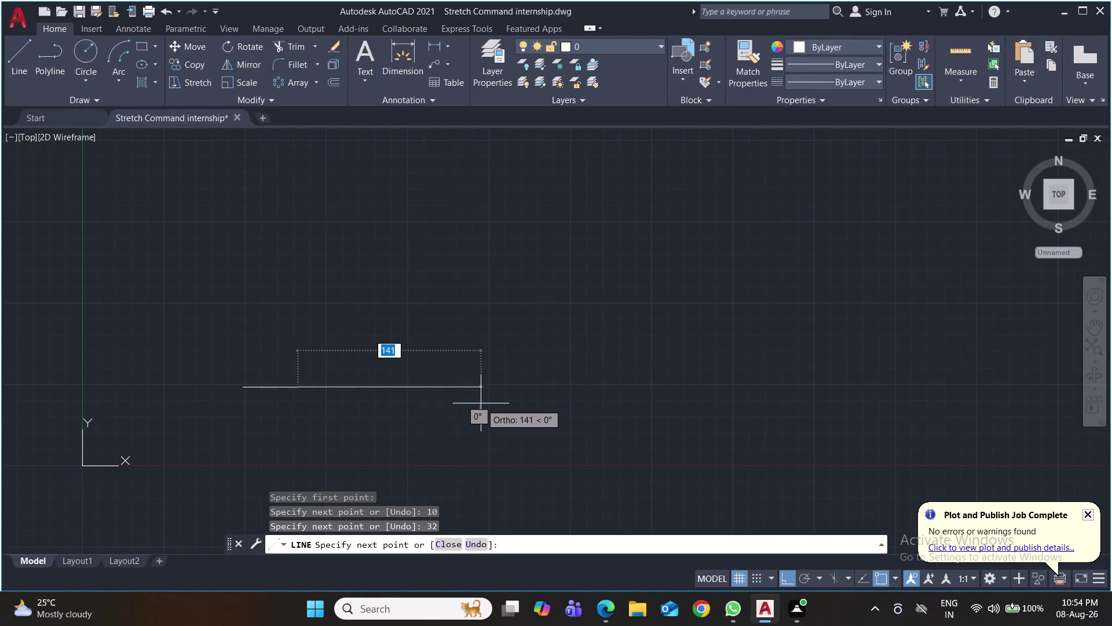
Draw the right side: a 10-unit base stub and a 70-unit vertical wall.
text(10)
key(Return)
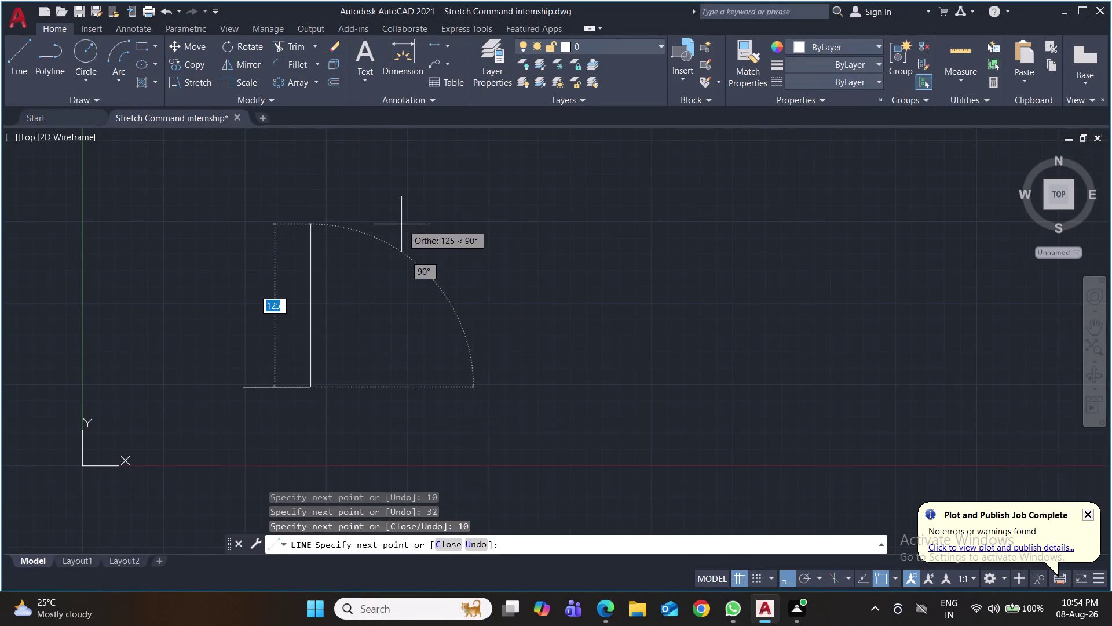
scroll(up, 3)
middle_drag(397, 255, 453, 247)
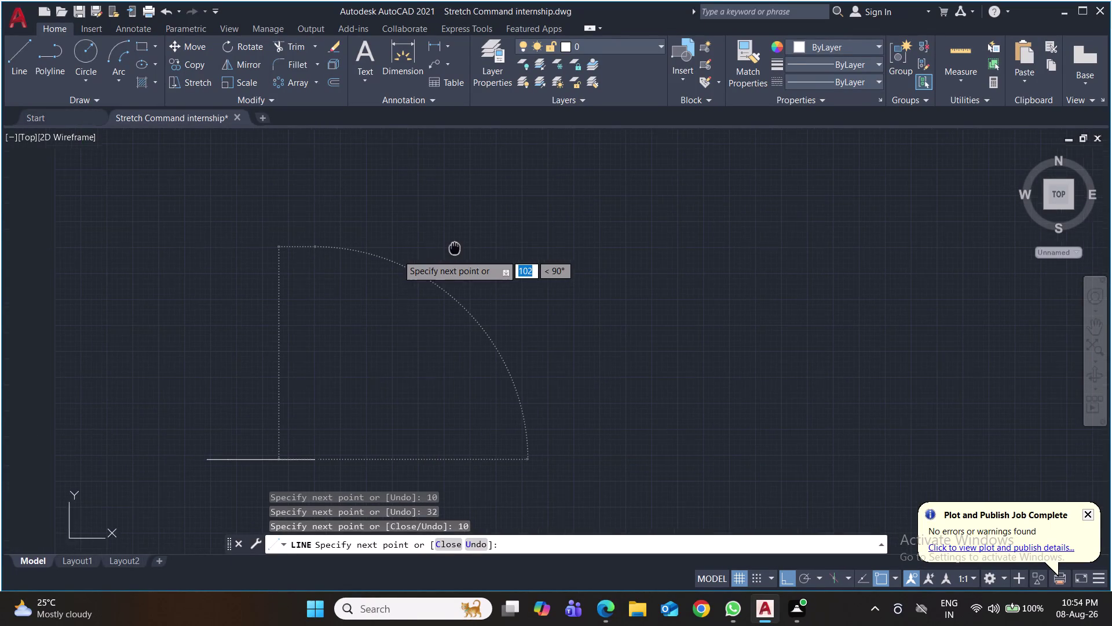
middle_drag(454, 247, 456, 247)
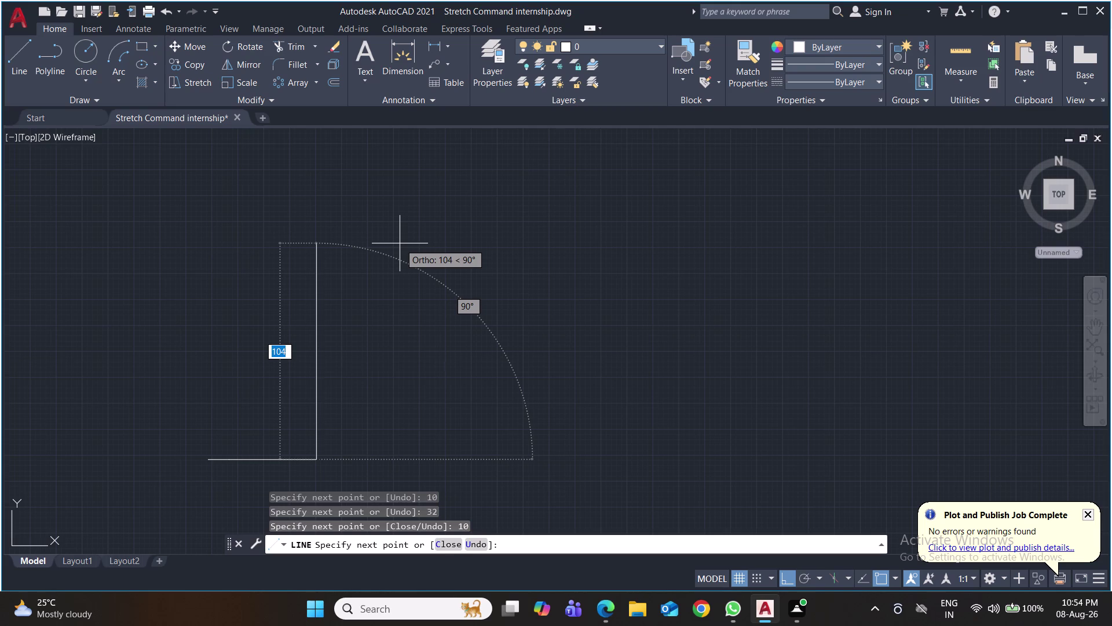
text(70)
key(Return)
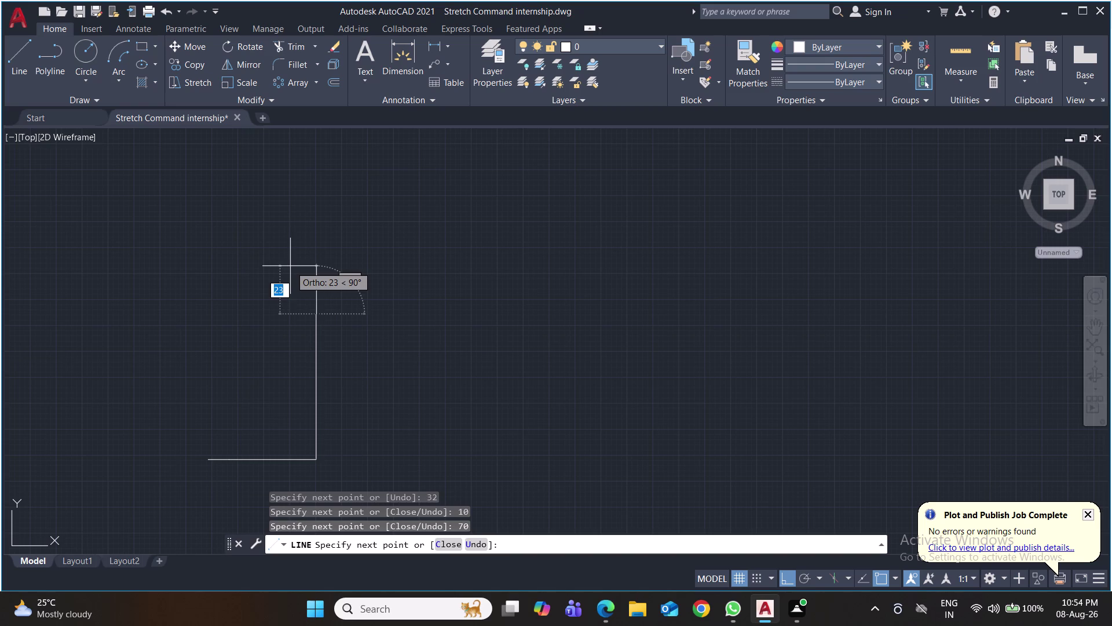
key(space)
Draw the 70-unit left wall from the base's left end and erase the middle base segment.
key(space)
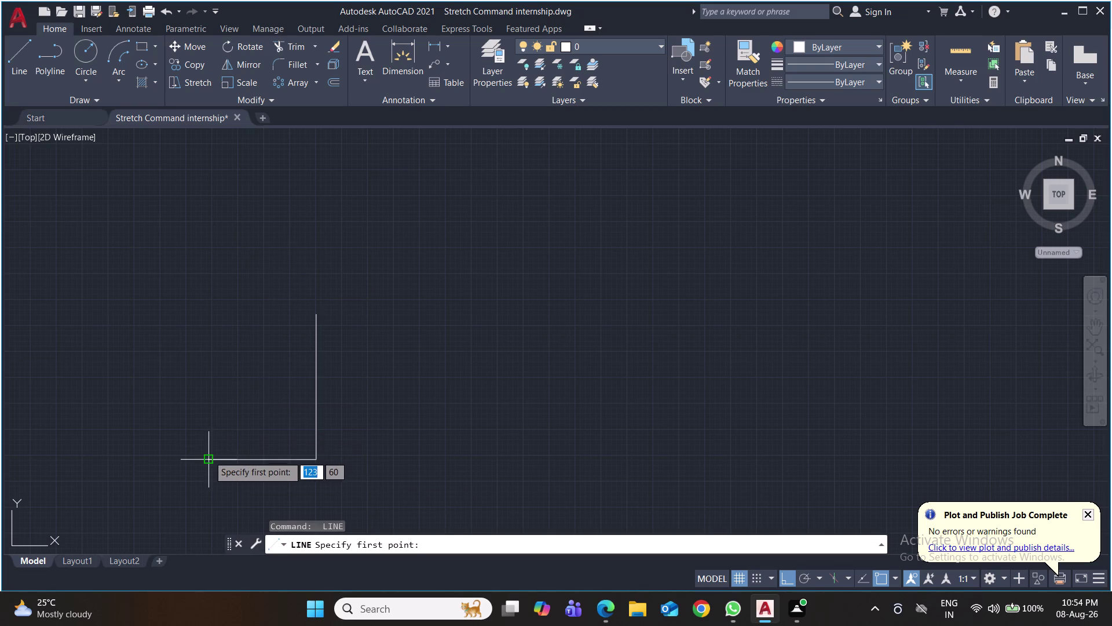
click(208, 459)
text(7)
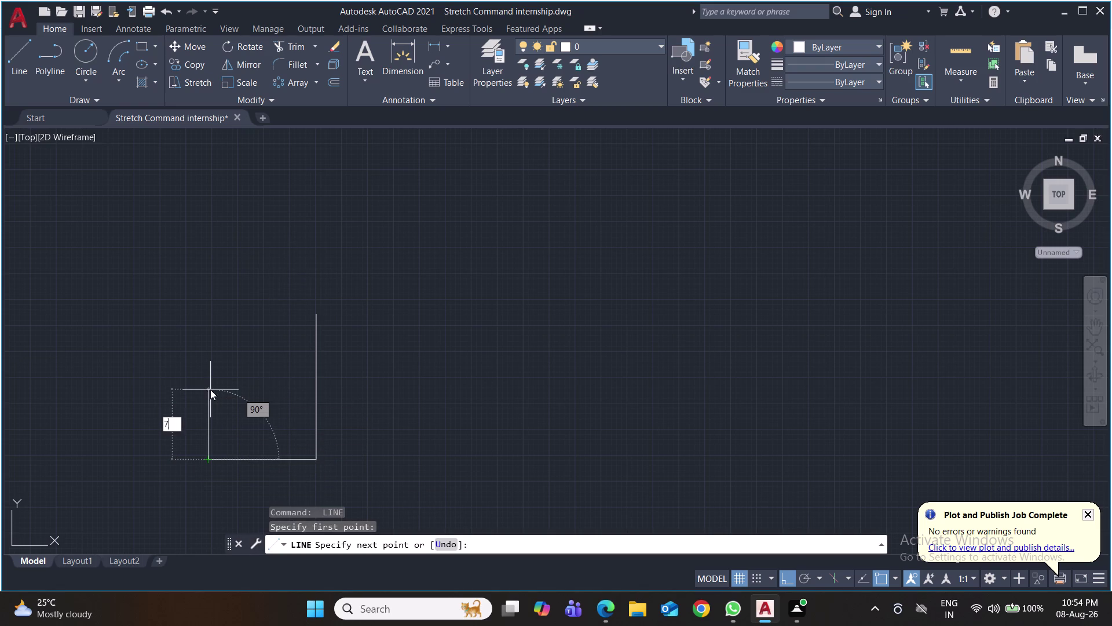
text(0)
key(Return)
key(Return)
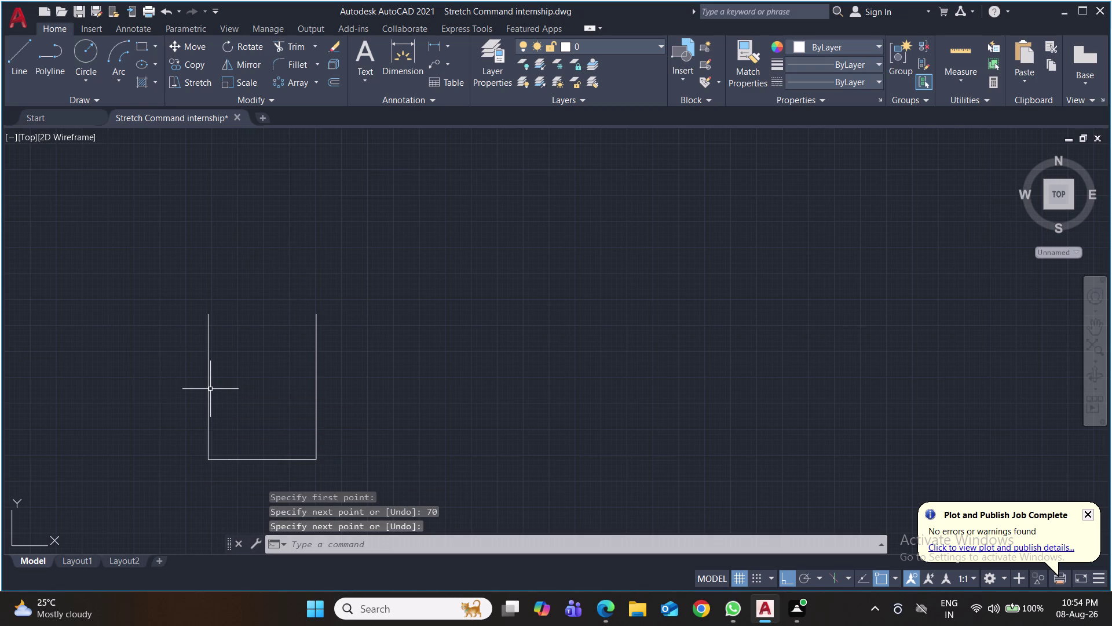
click(257, 458)
key(Delete)
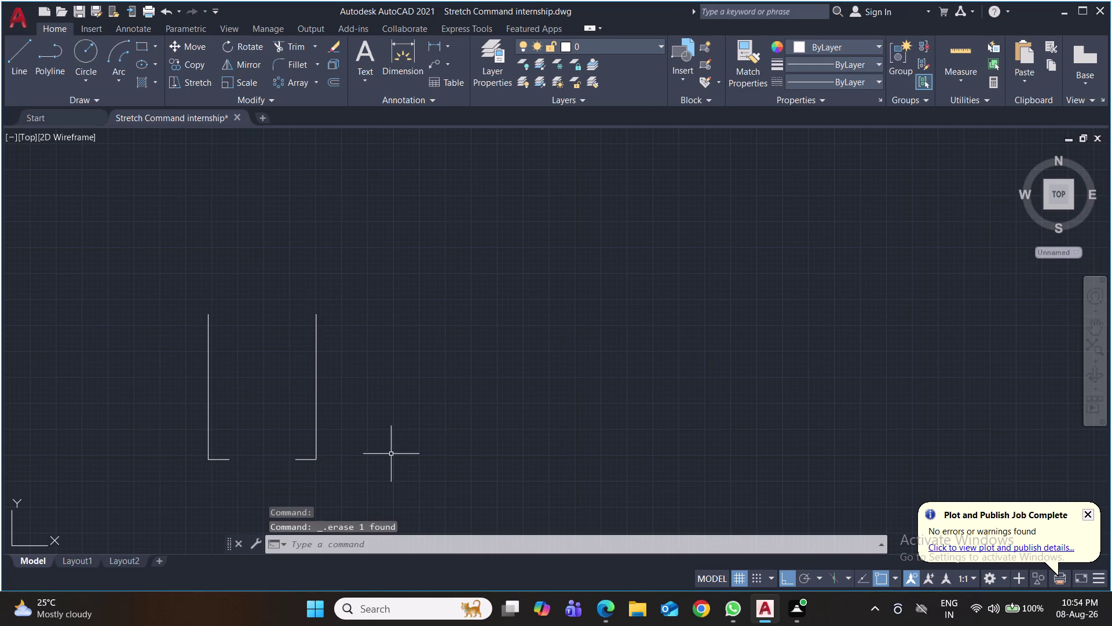
Try a 60° start-end-angle arc across the base gap, cancelling it when it bulges downward.
middle_drag(420, 441, 412, 388)
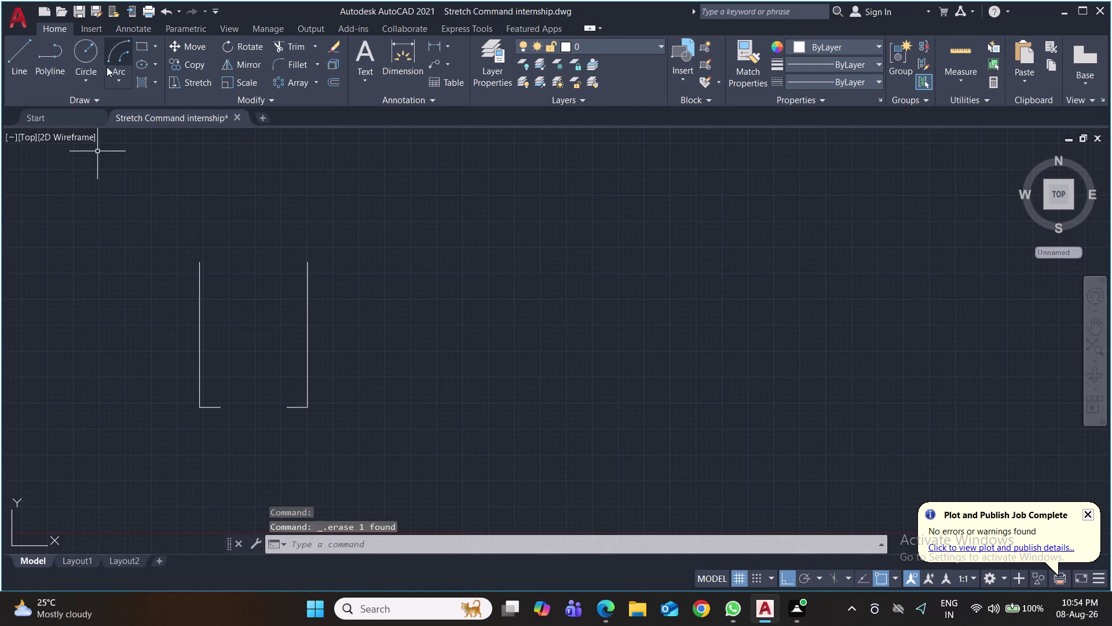
click(86, 77)
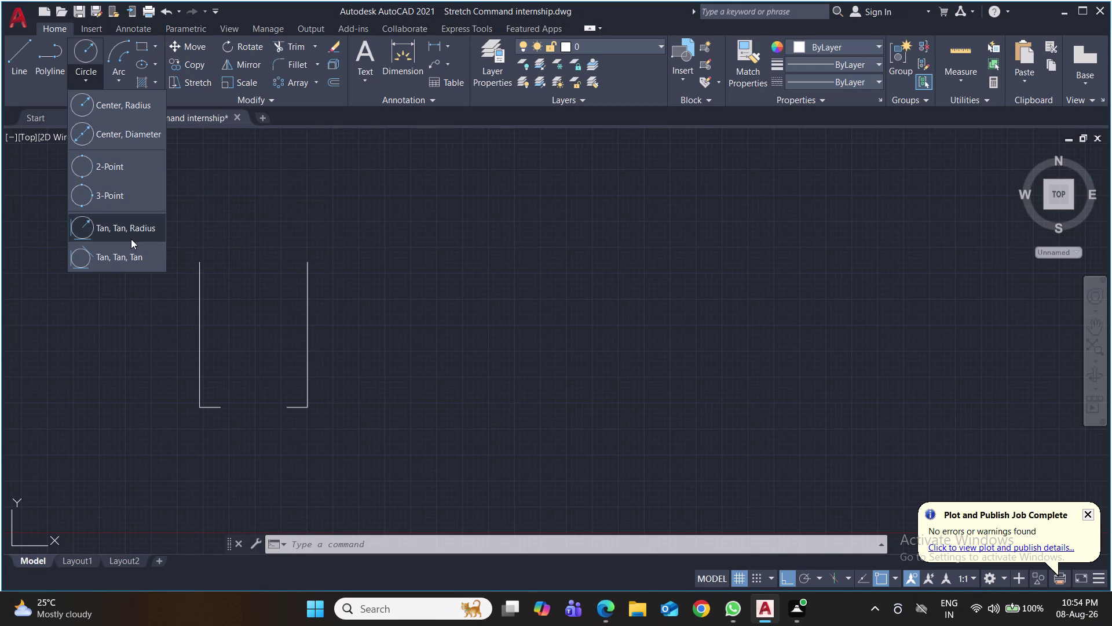
click(119, 75)
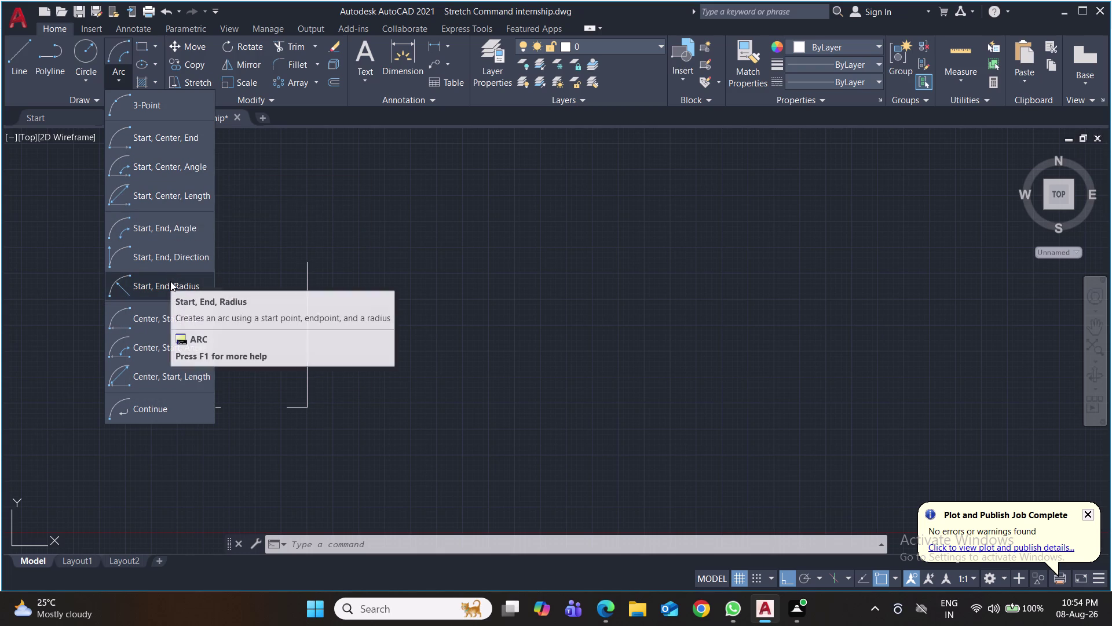
click(179, 230)
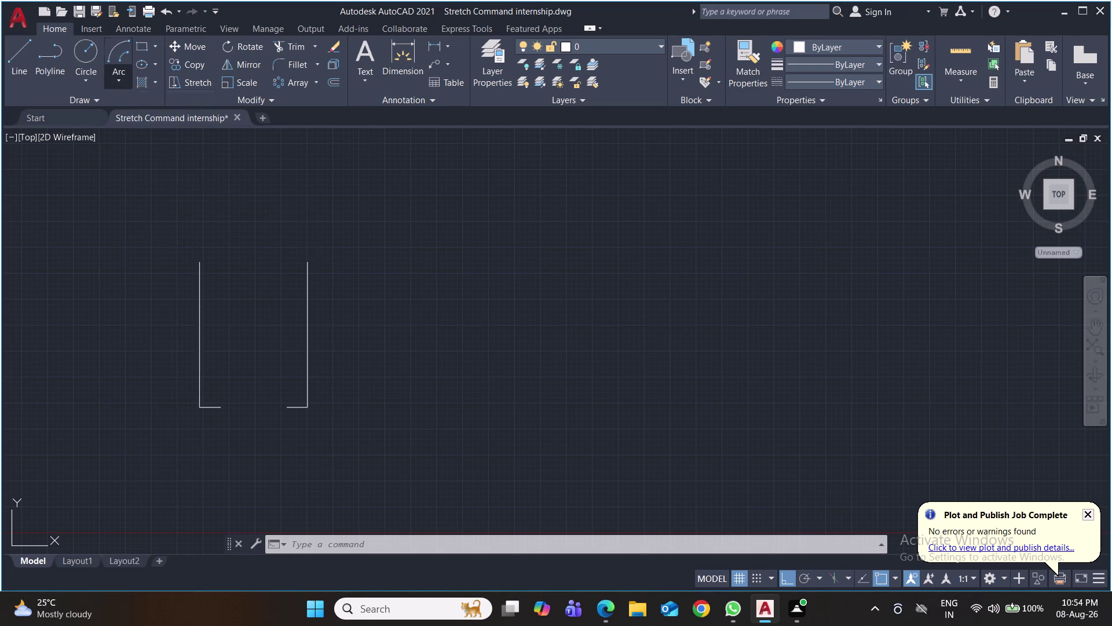
click(222, 409)
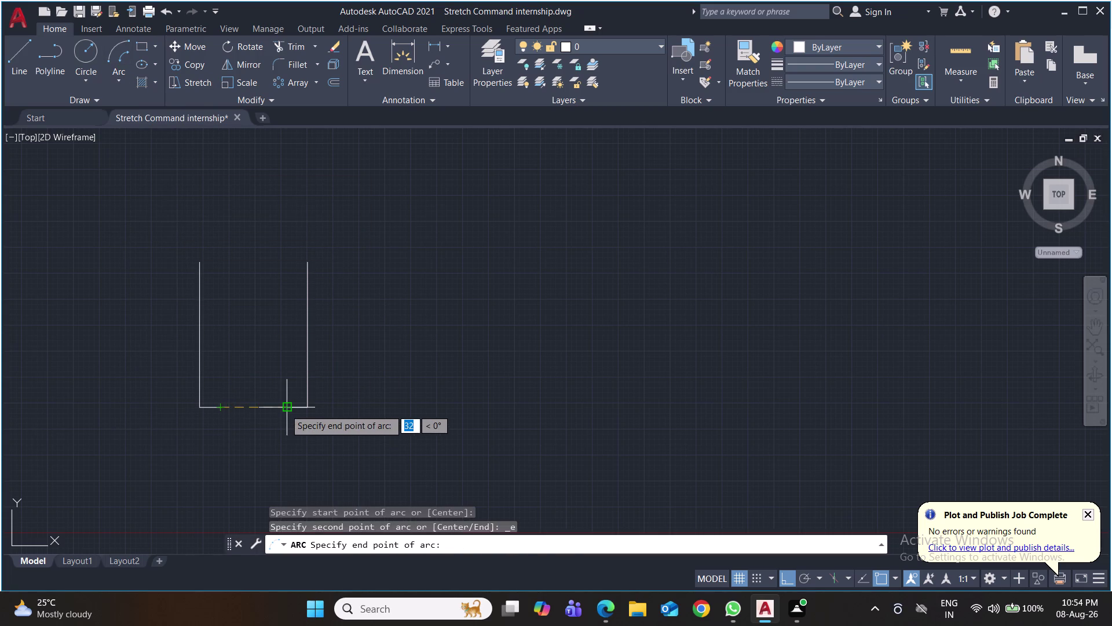
click(285, 409)
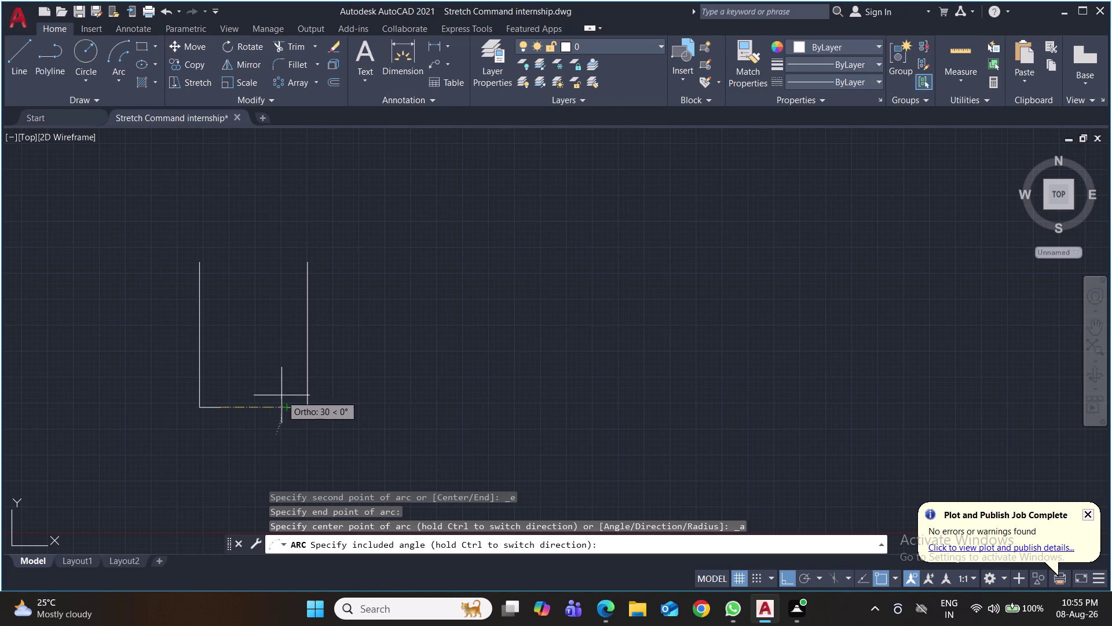
click(275, 402)
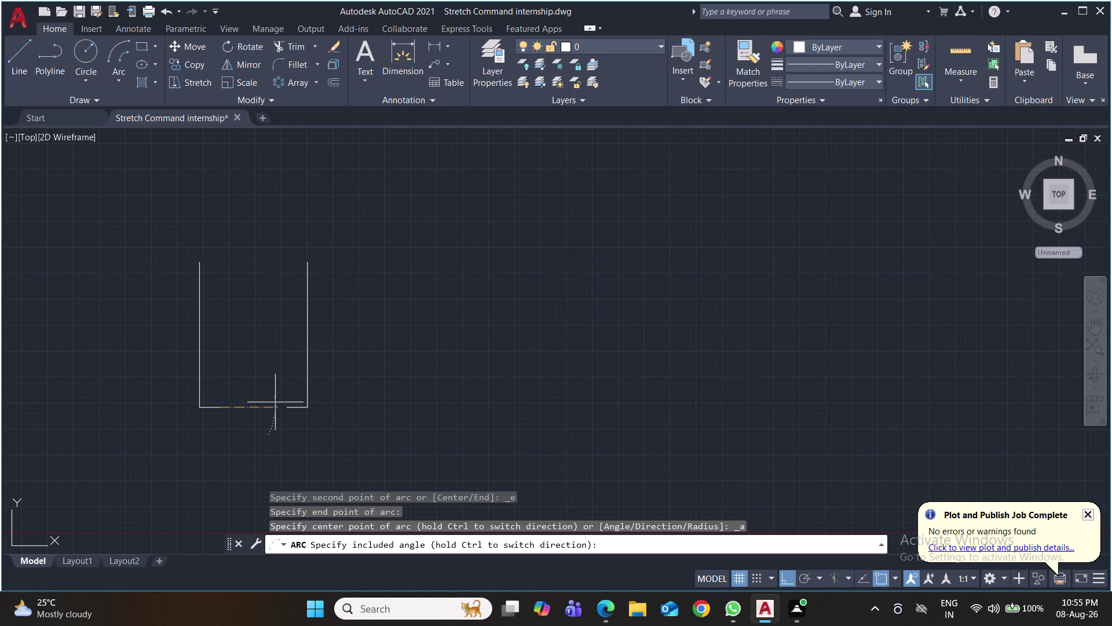
text(60)
key(Return)
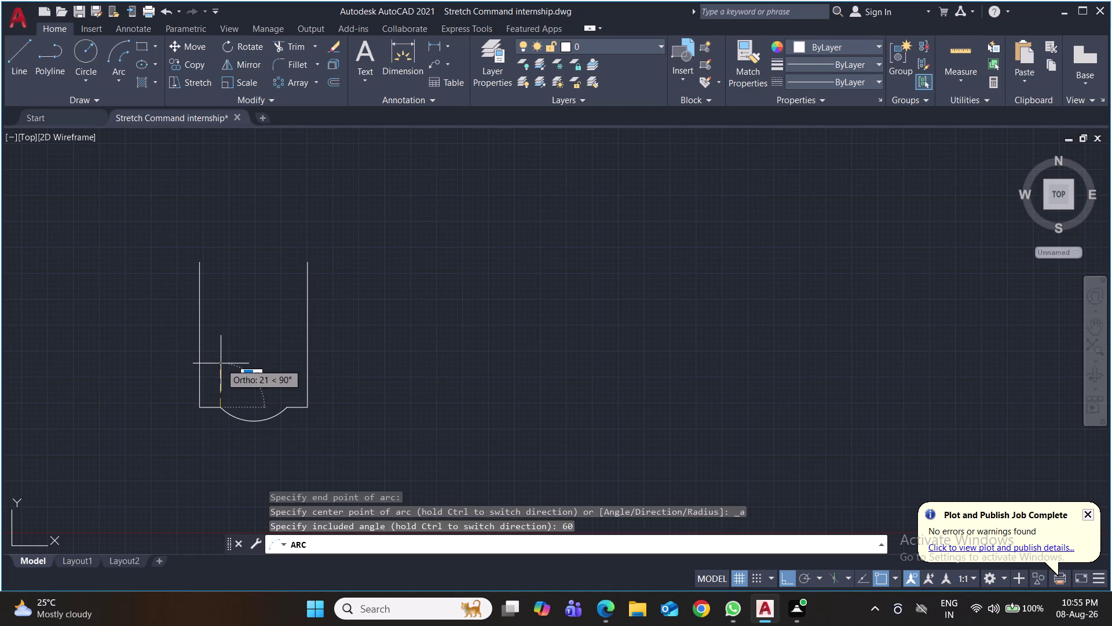
key(Escape)
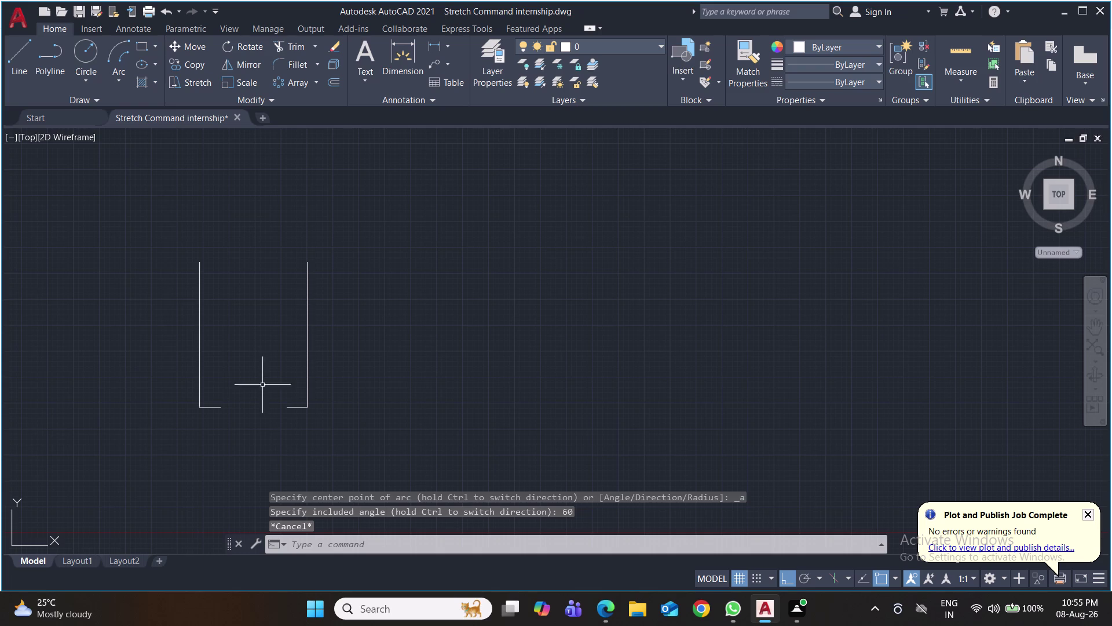
Redraw the 60° arc from the right stub end to the left so it bulges upward, and save.
click(116, 58)
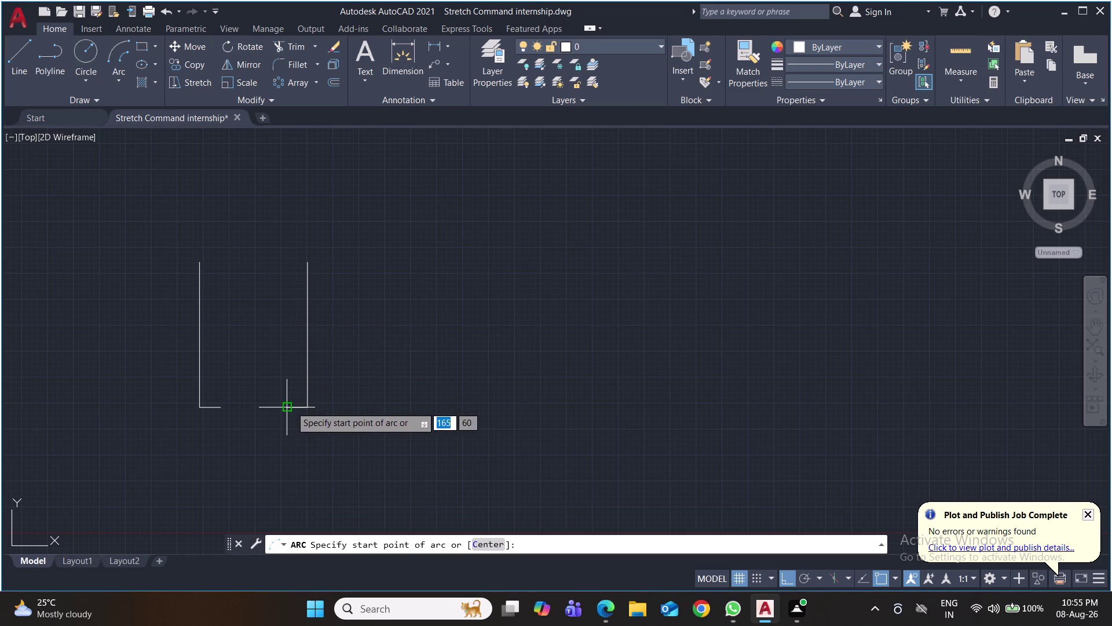
click(289, 406)
click(222, 410)
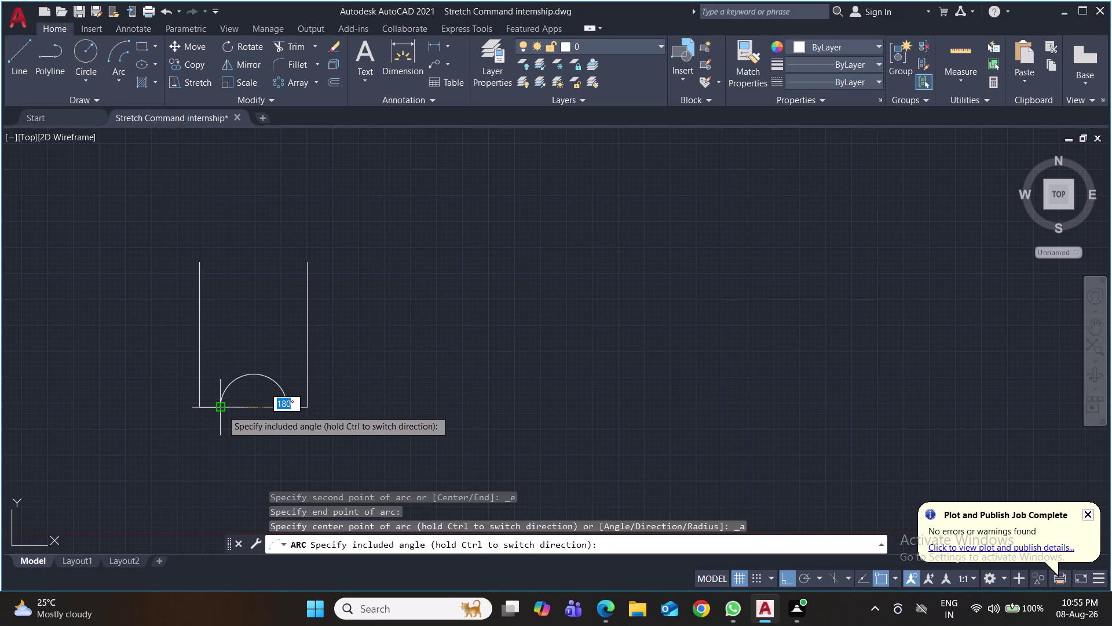
text(60)
key(Return)
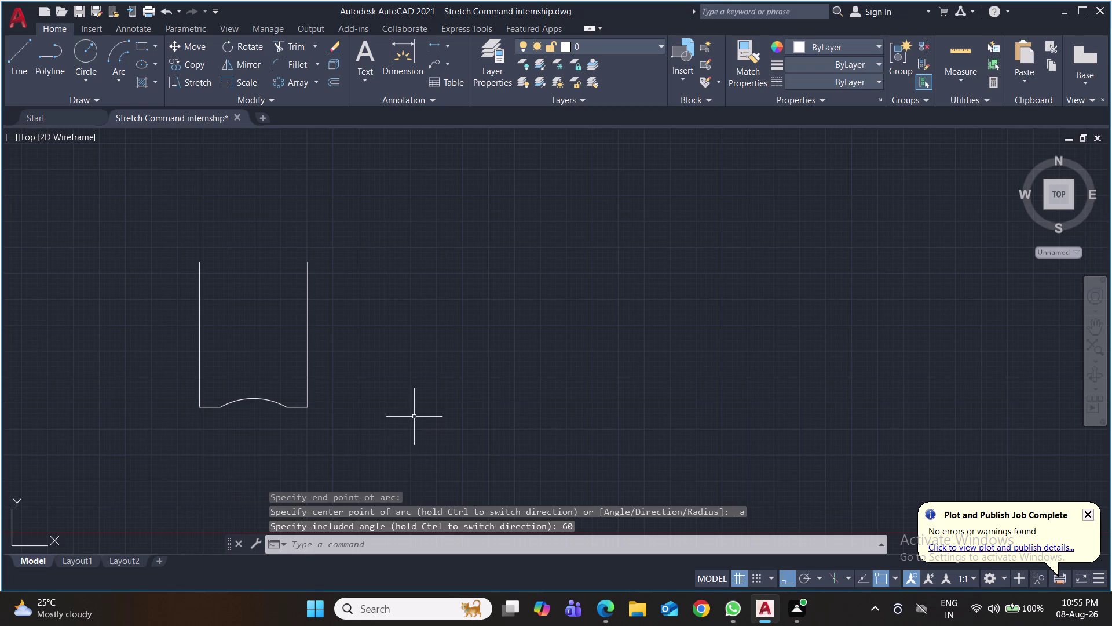
key(ctrl+s)
middle_drag(390, 374, 394, 435)
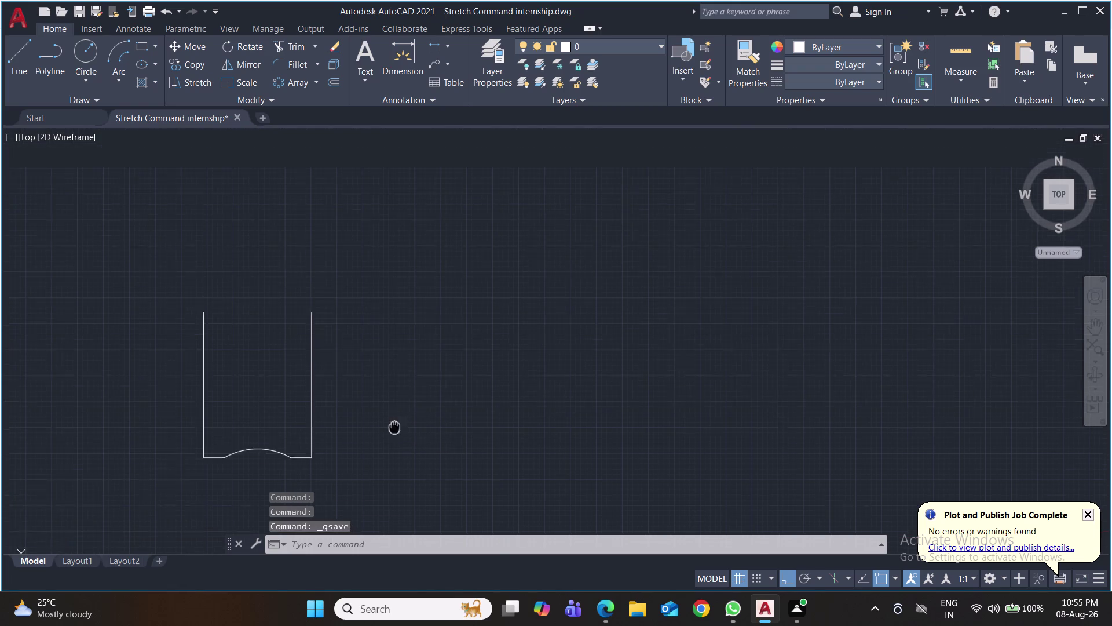
middle_drag(394, 435, 396, 440)
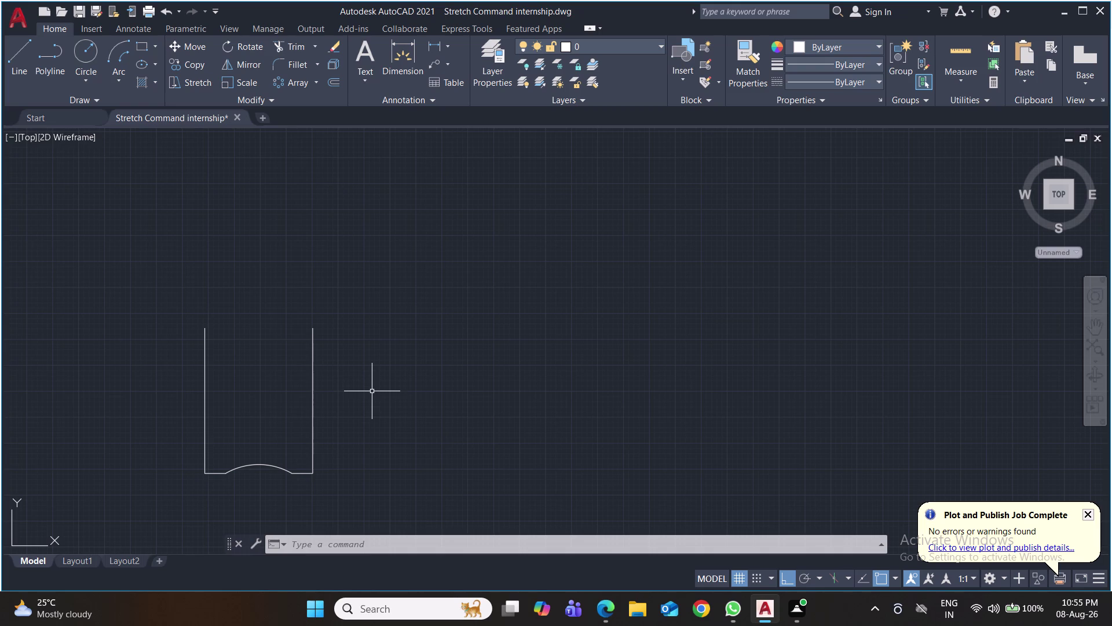
Draw the top band's left ledge (2), upward segment (5) and 54-unit top edge.
middle_drag(255, 335, 284, 355)
click(22, 59)
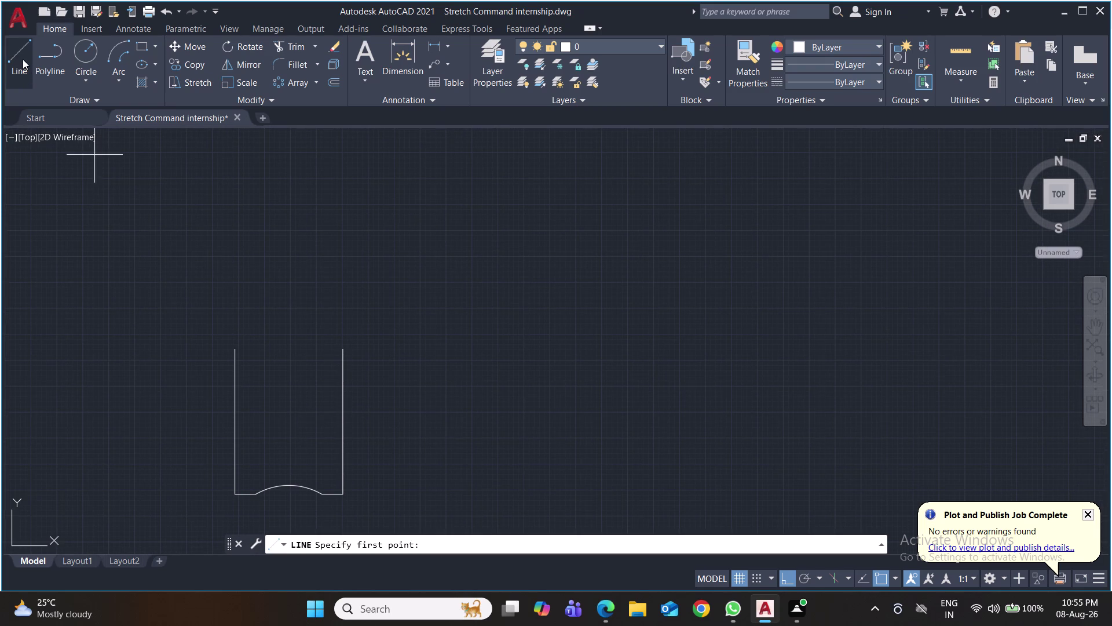
click(232, 353)
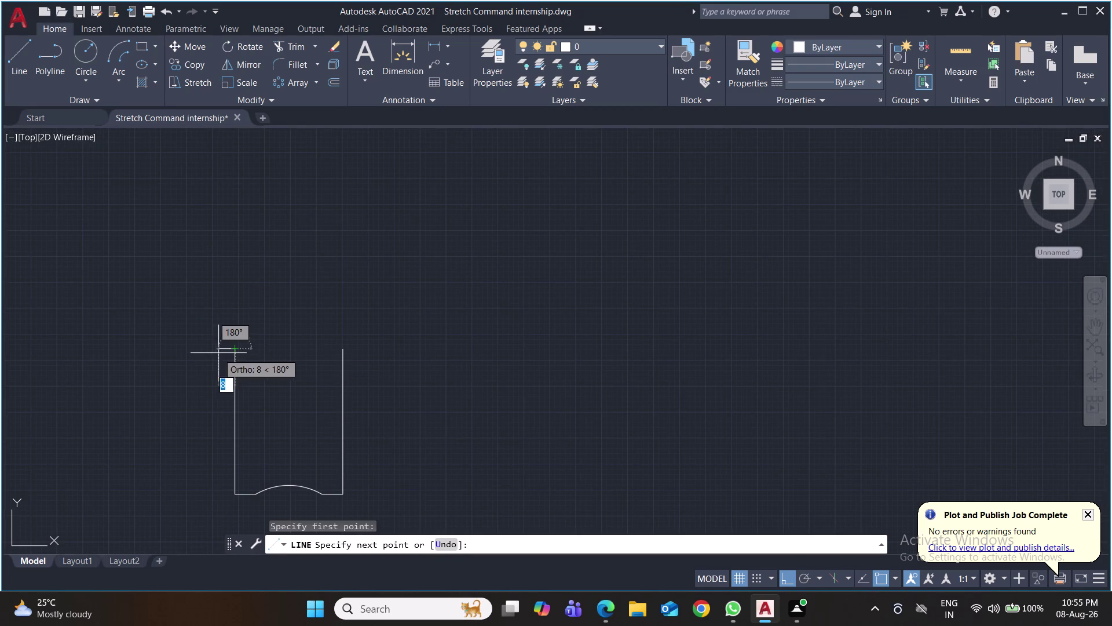
key(2)
key(Return)
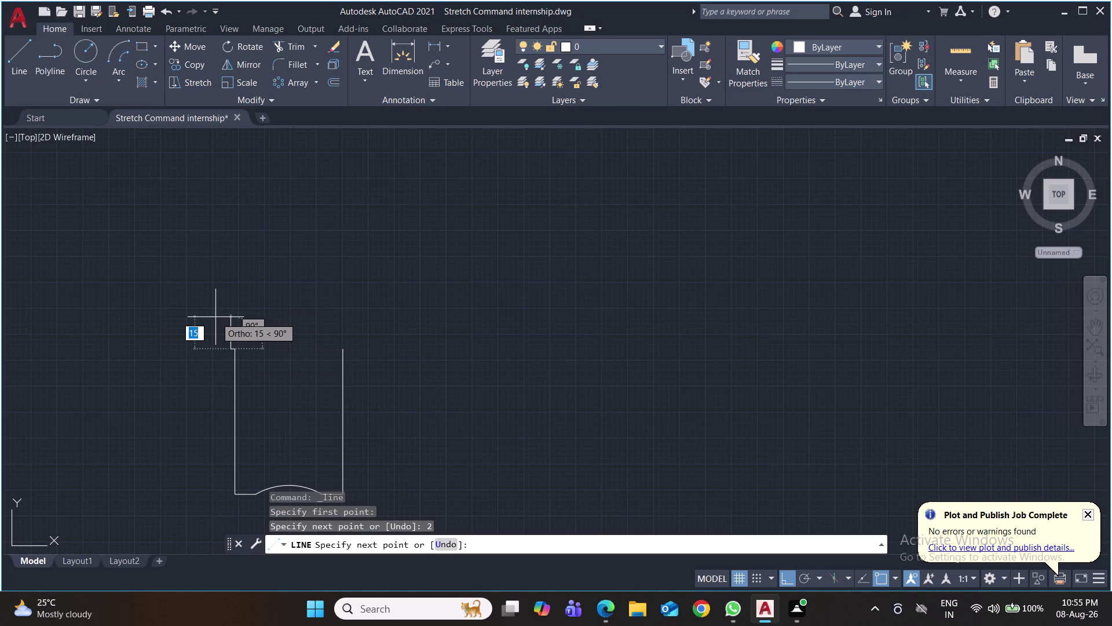
key(5)
key(Return)
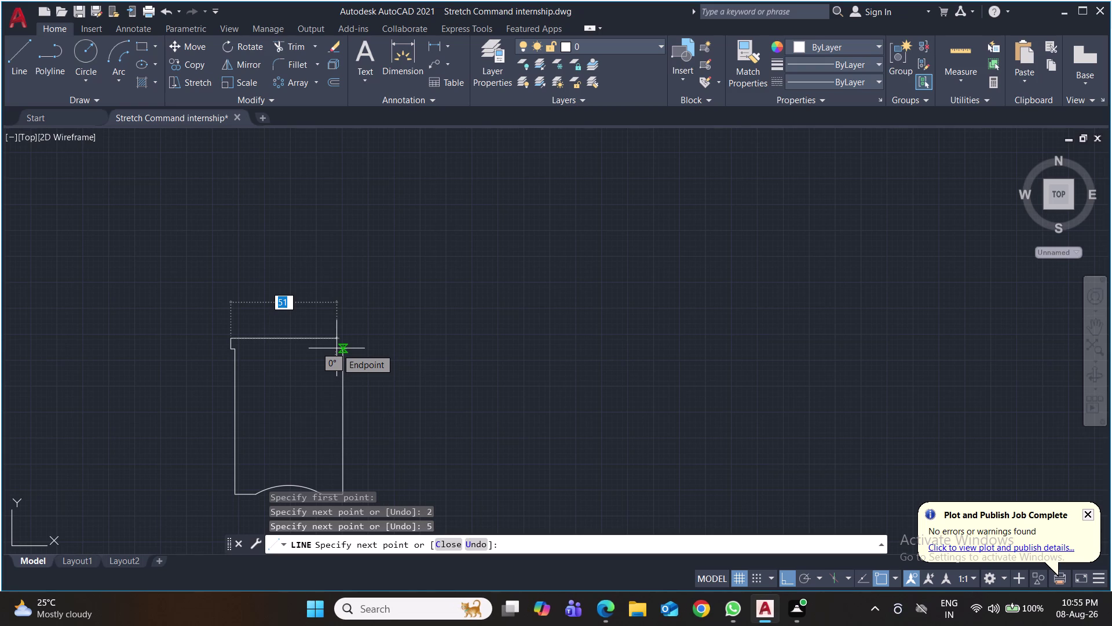
text(52)
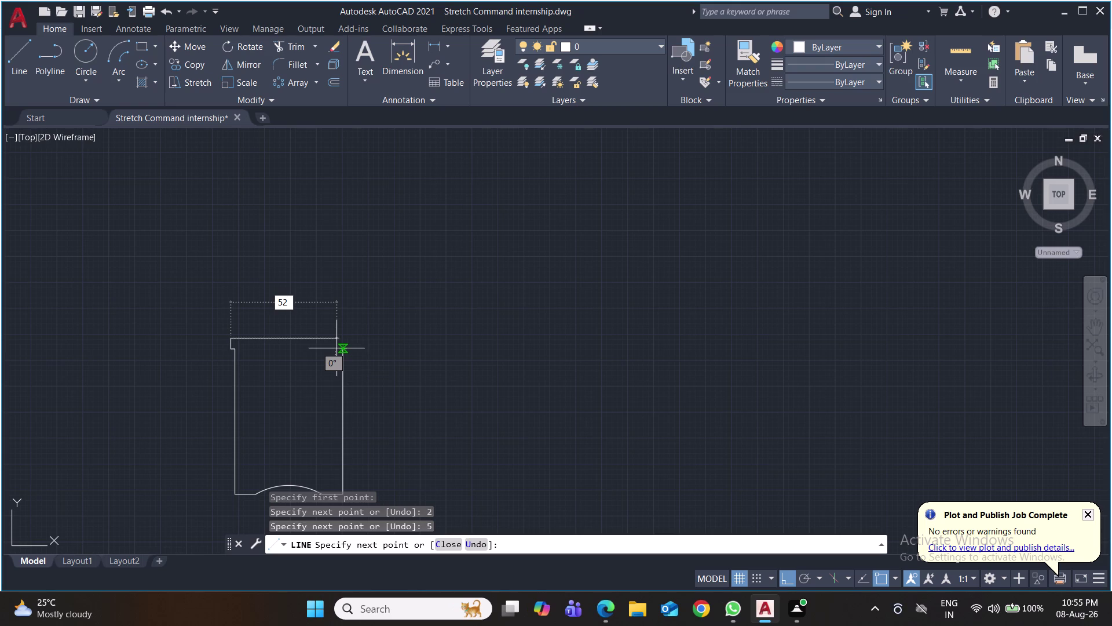
key(BackSpace)
key(4)
key(Return)
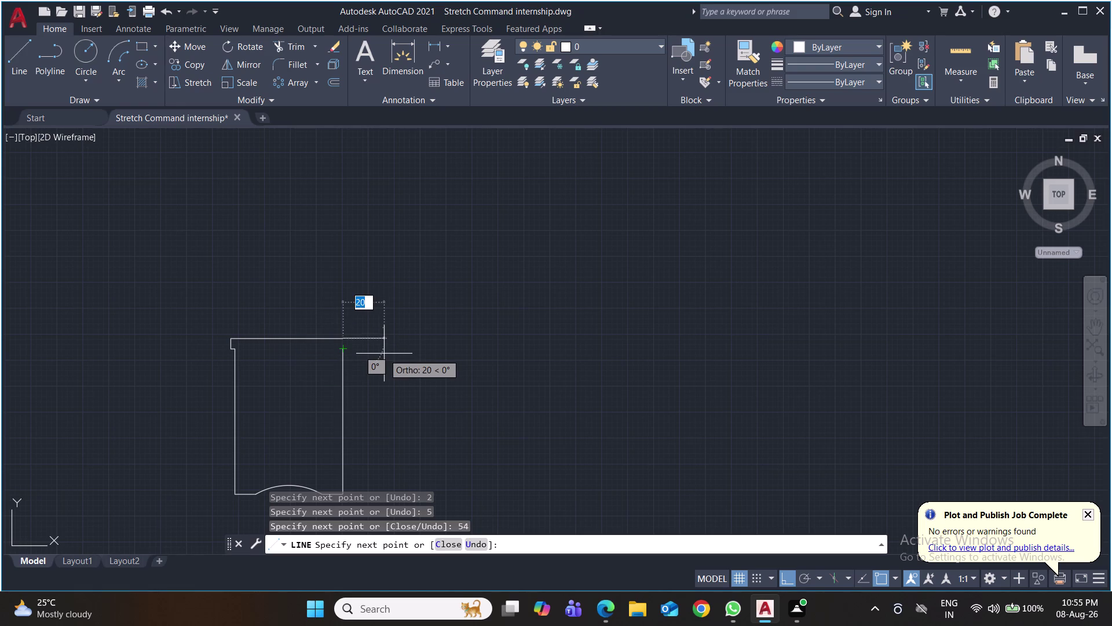
Complete the band's right side with 2- and 5-unit segments.
key(2)
key(Return)
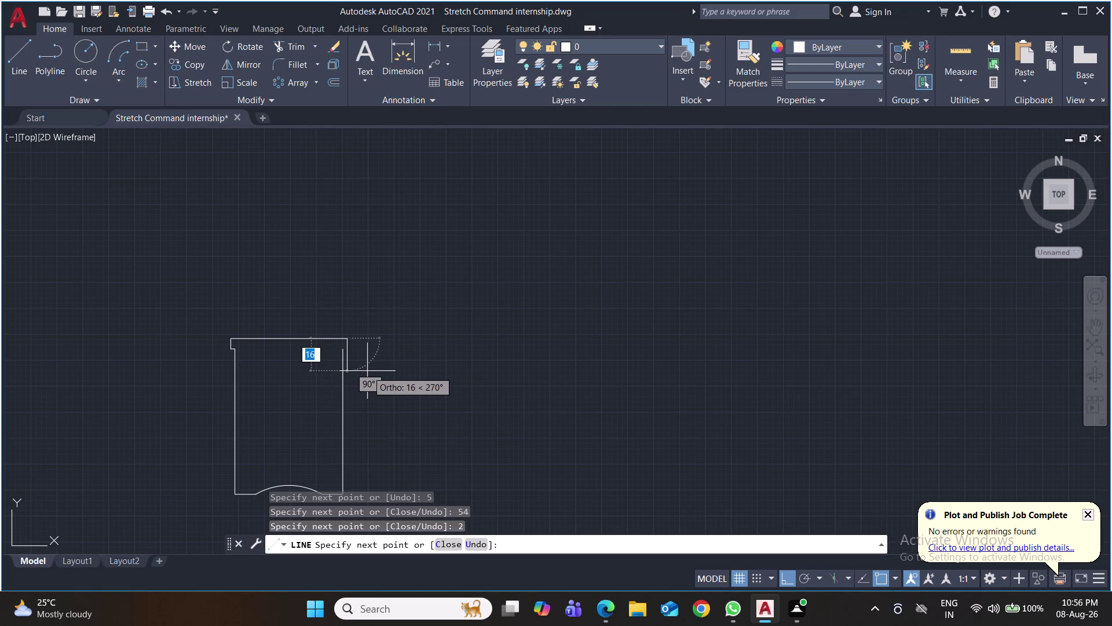
key(5)
key(Return)
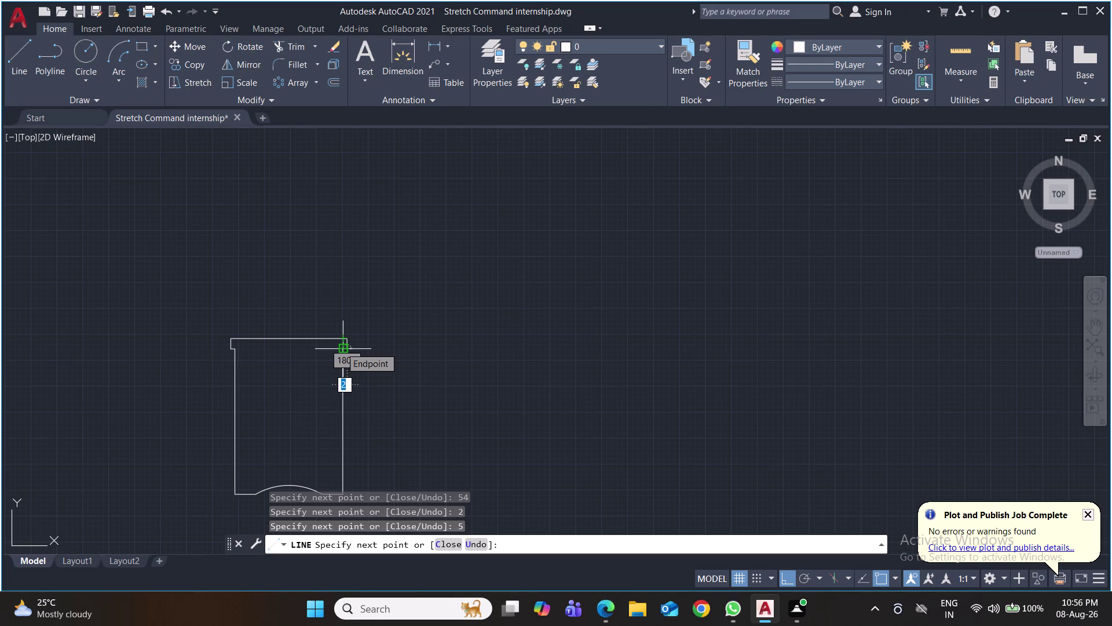
click(232, 353)
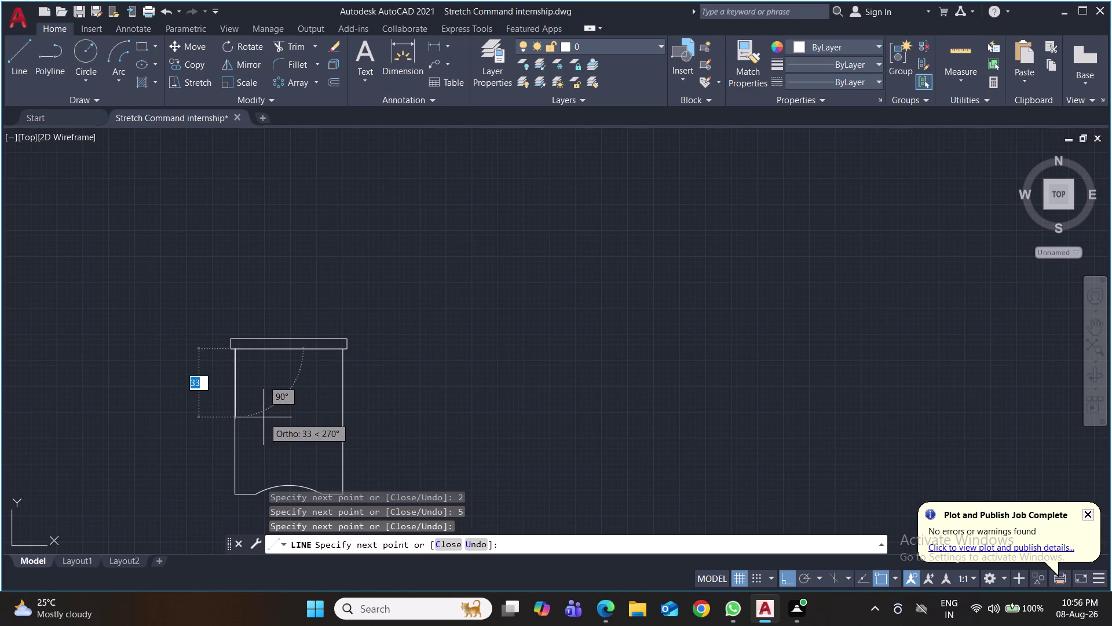
key(Return)
middle_drag(409, 381, 407, 348)
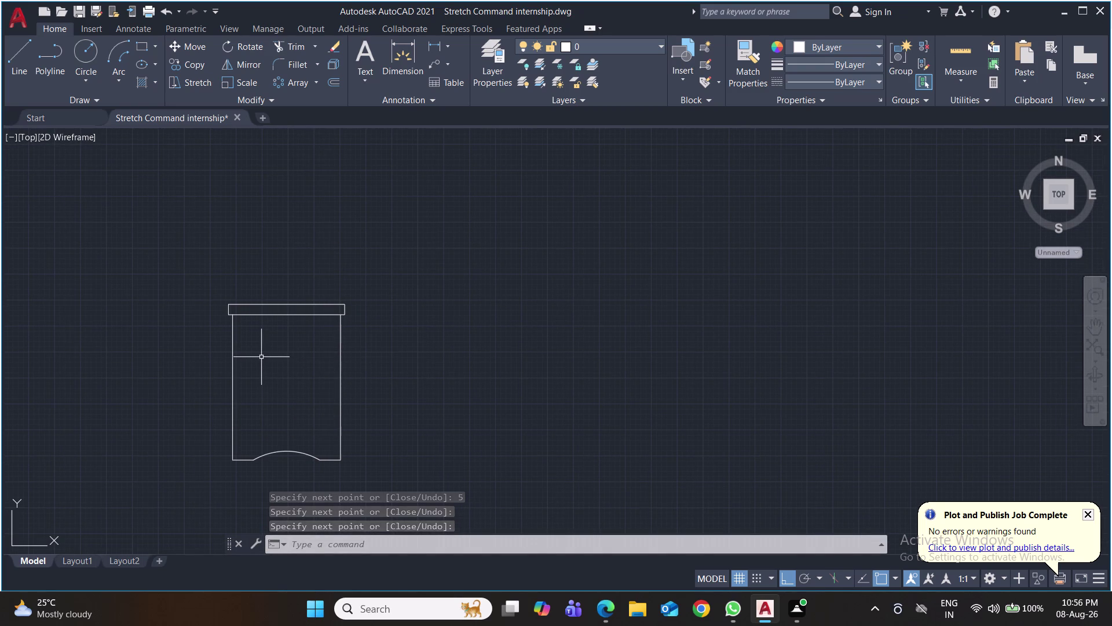
key(space)
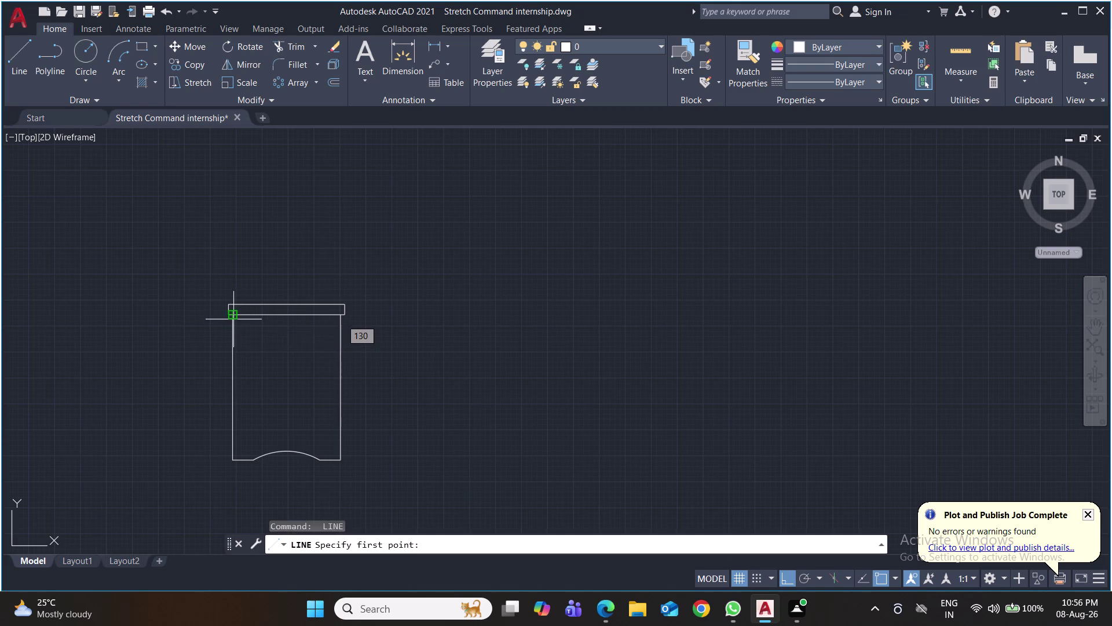
Draw the first ring band with segments 5, 2, 5, 56 and 5, closing onto the left edge.
scroll(up, 3)
scroll(up, 3)
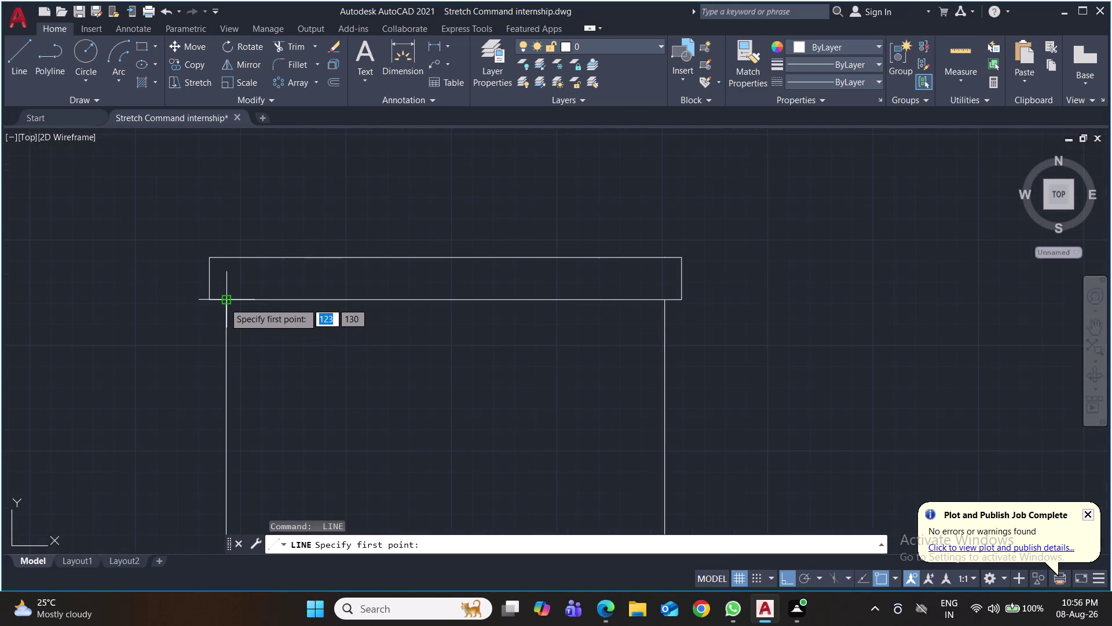
click(224, 303)
key(5)
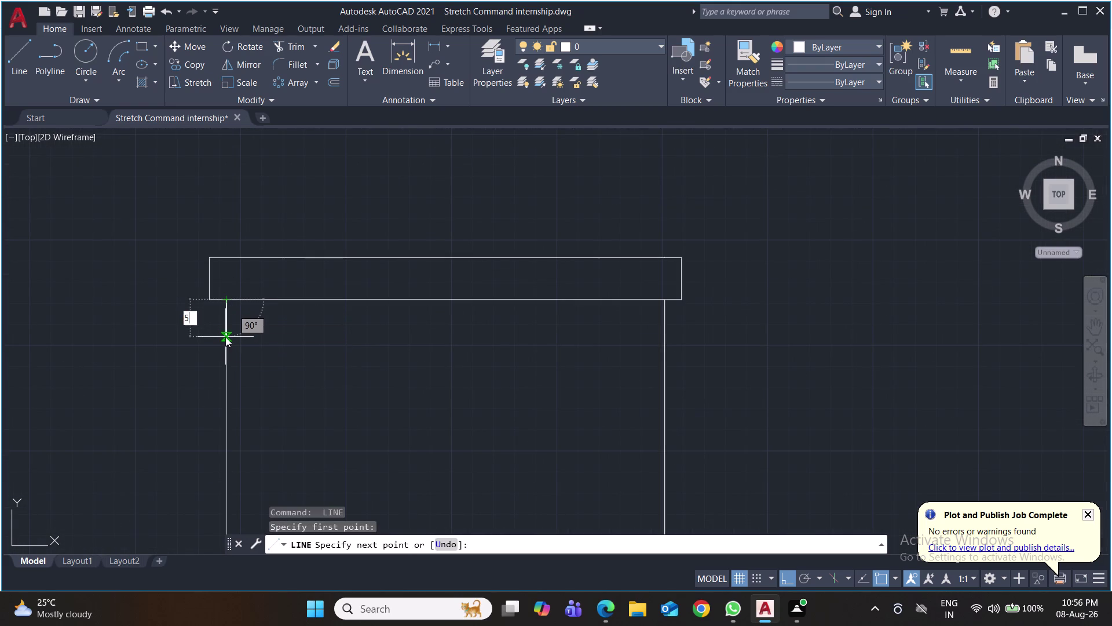
key(Return)
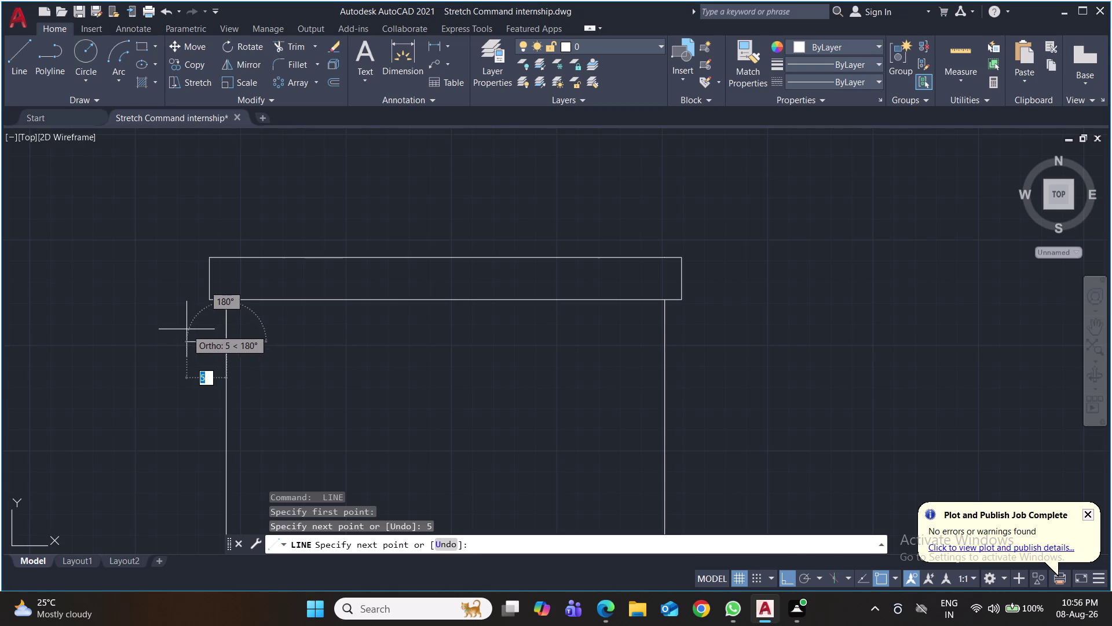
key(2)
key(Return)
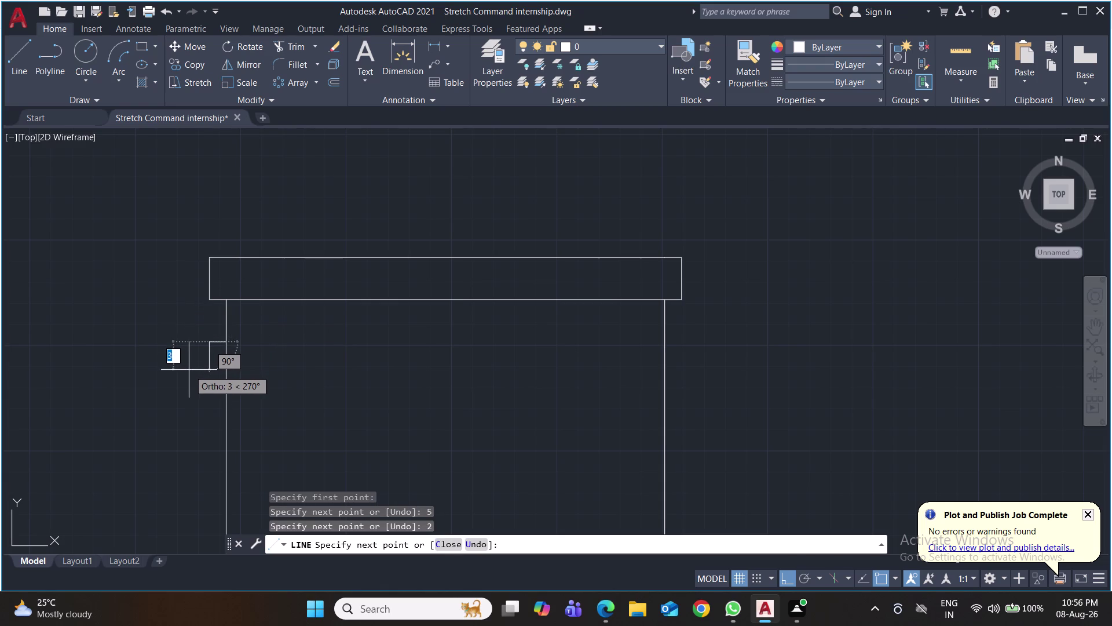
key(5)
key(Return)
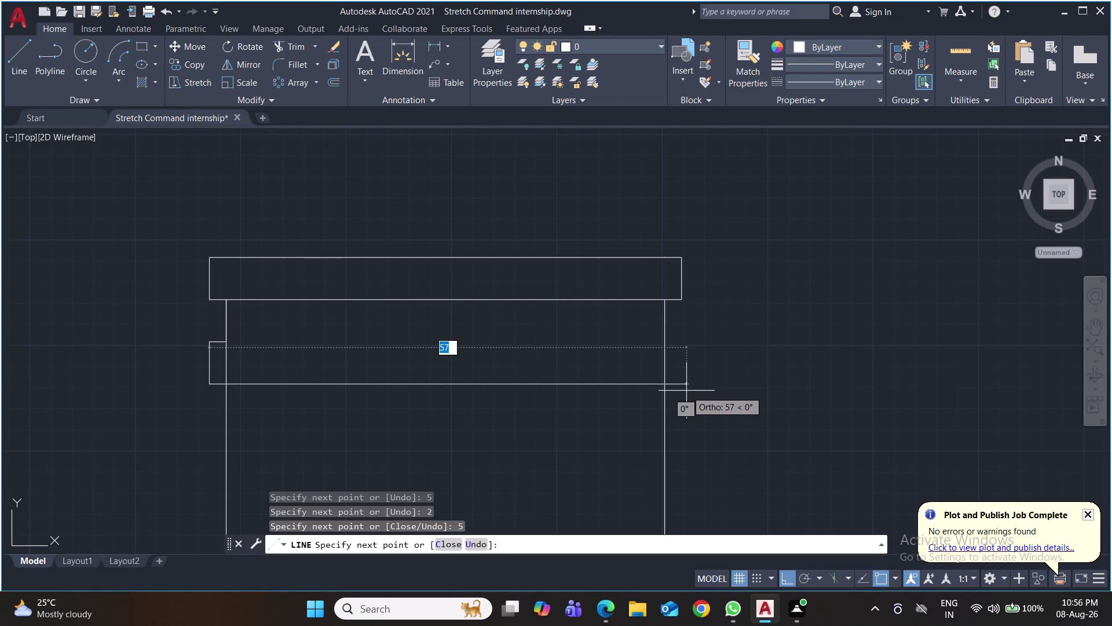
text(56)
key(Return)
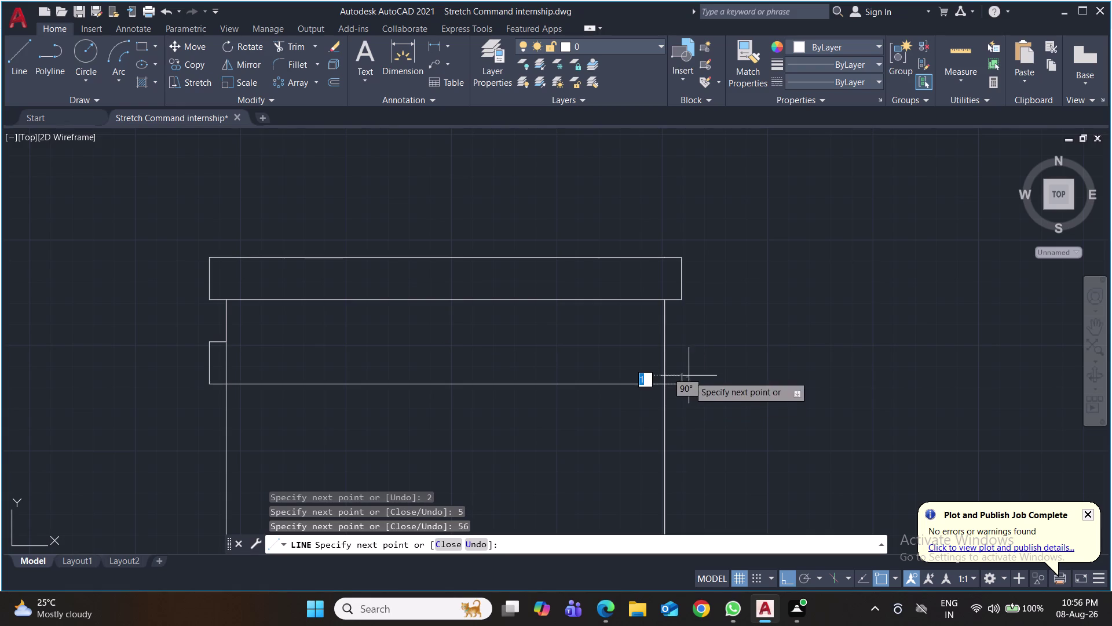
key(5)
key(Return)
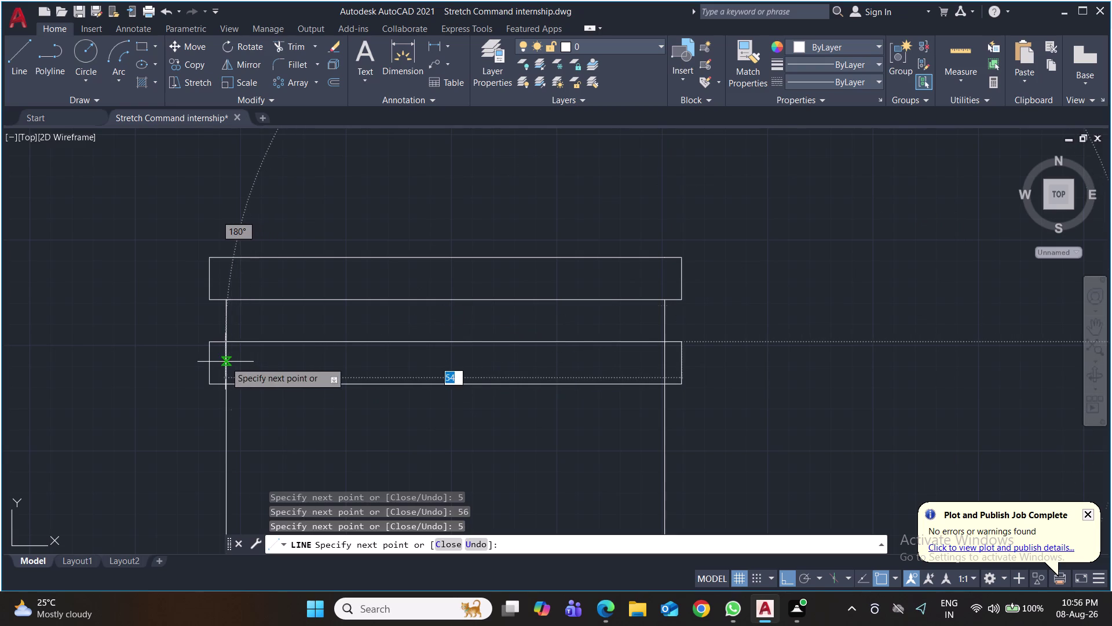
click(223, 345)
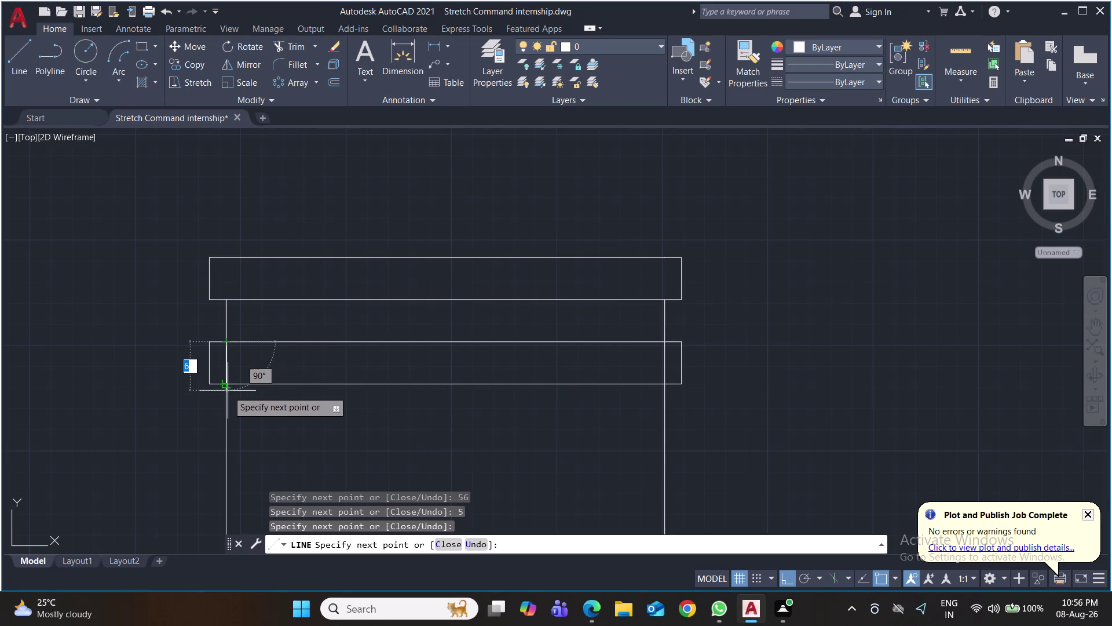
key(Return)
Begin the second ring band on the left edge with 5- and 2-unit segments.
scroll(down, 3)
middle_drag(349, 423, 348, 357)
click(345, 355)
middle_drag(345, 355, 343, 339)
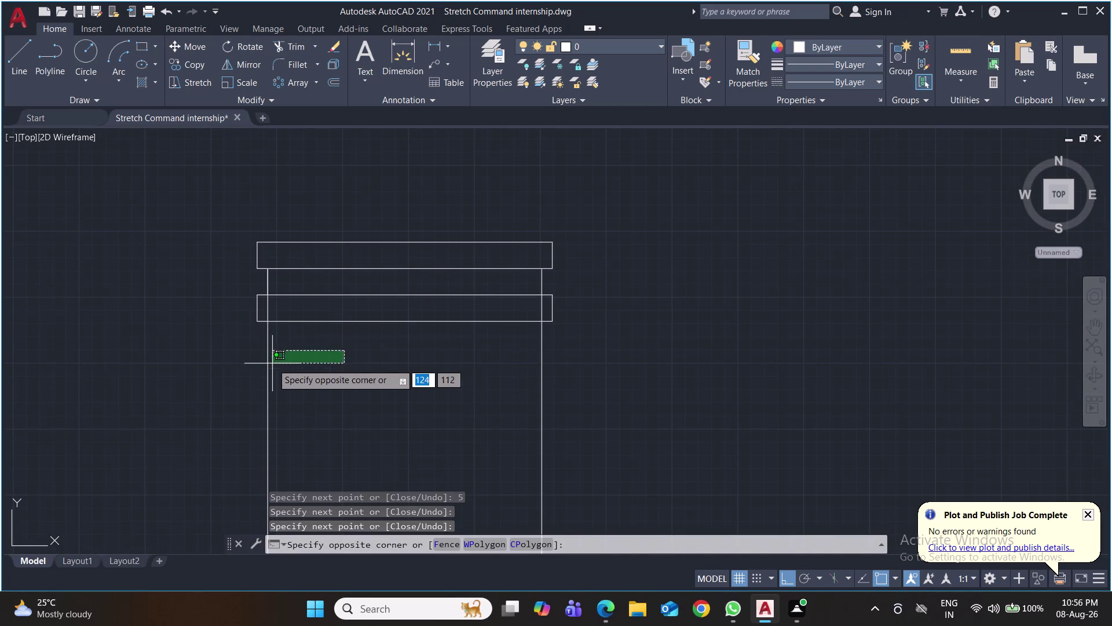
key(space)
key(space)
click(368, 370)
key(space)
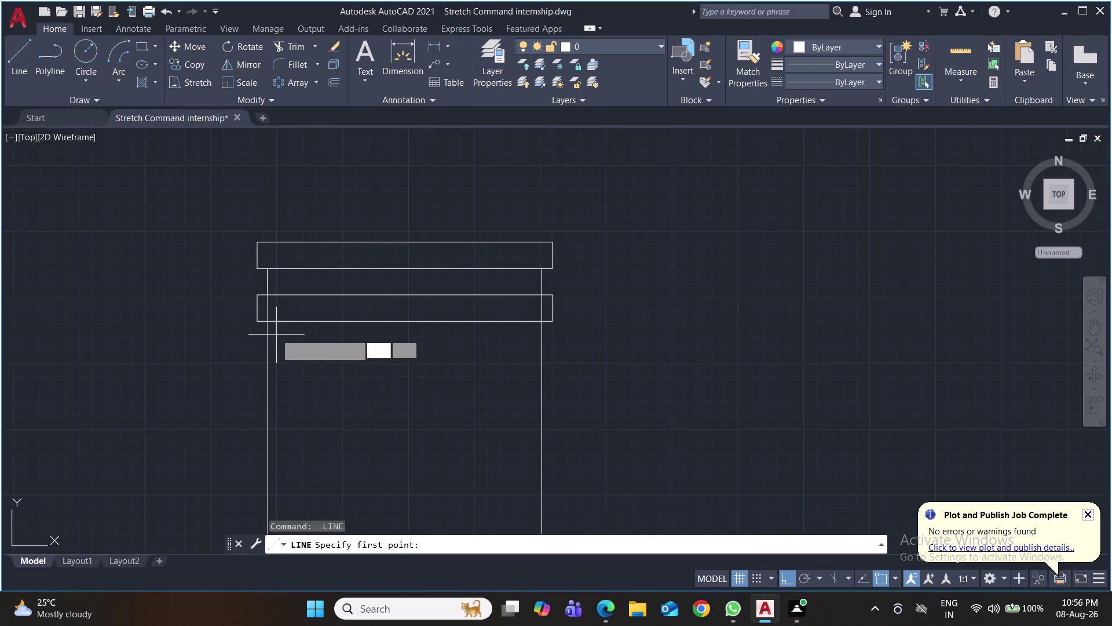
click(268, 320)
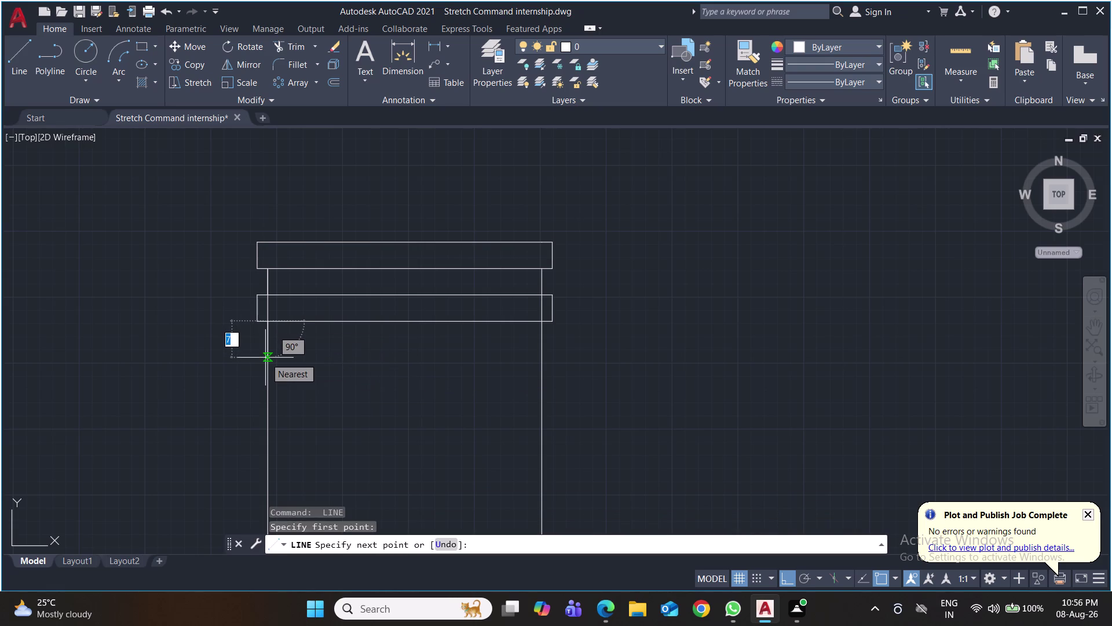
key(5)
key(Return)
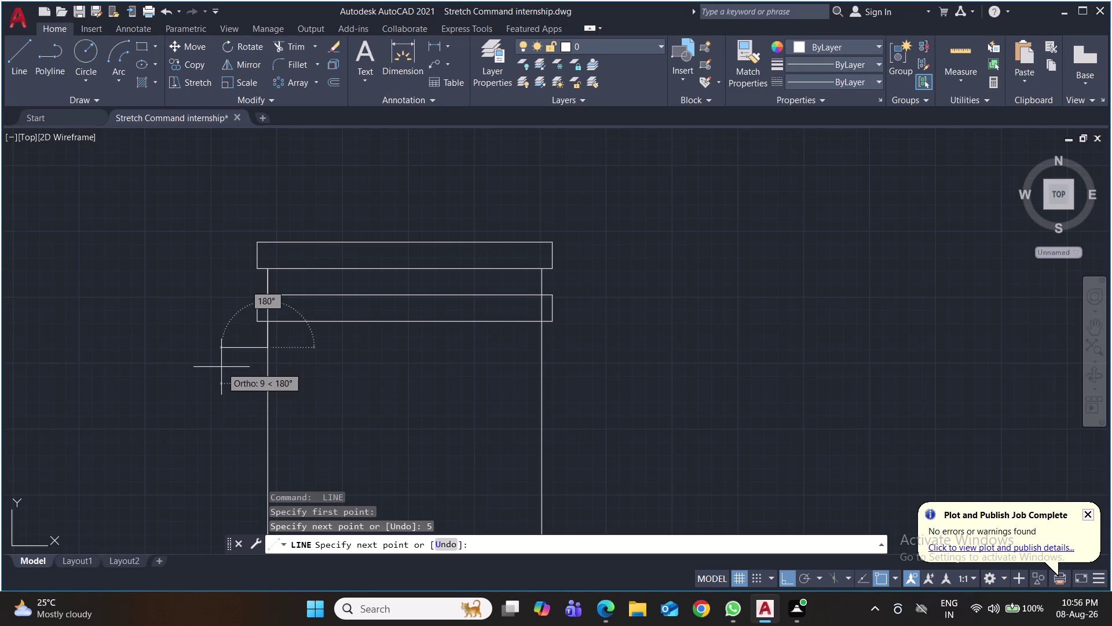
key(2)
key(Return)
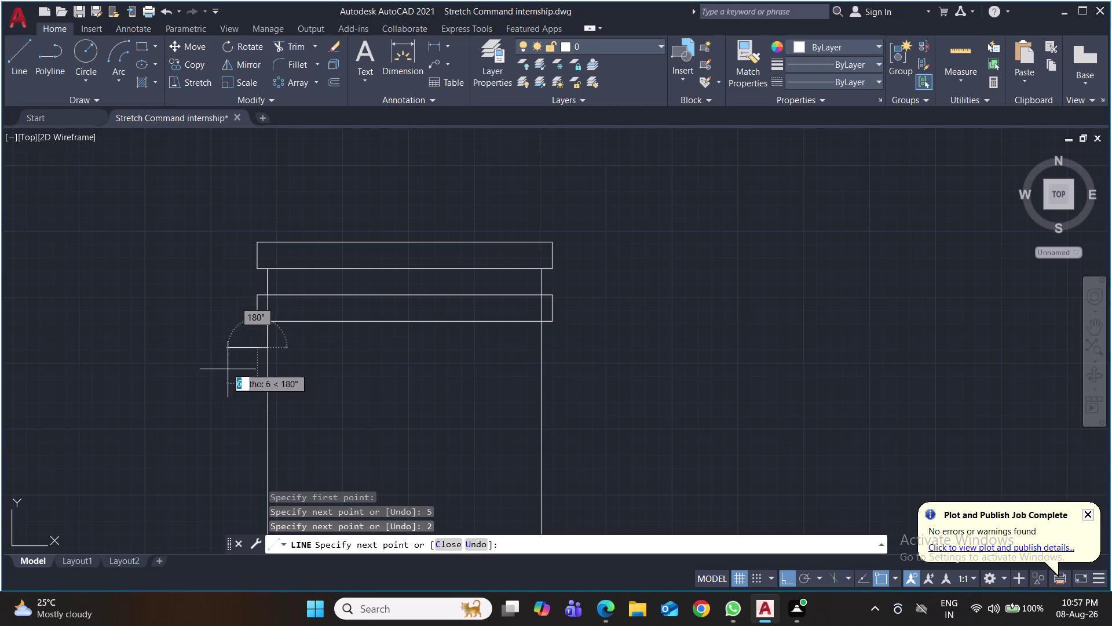
key(2)
key(Return)
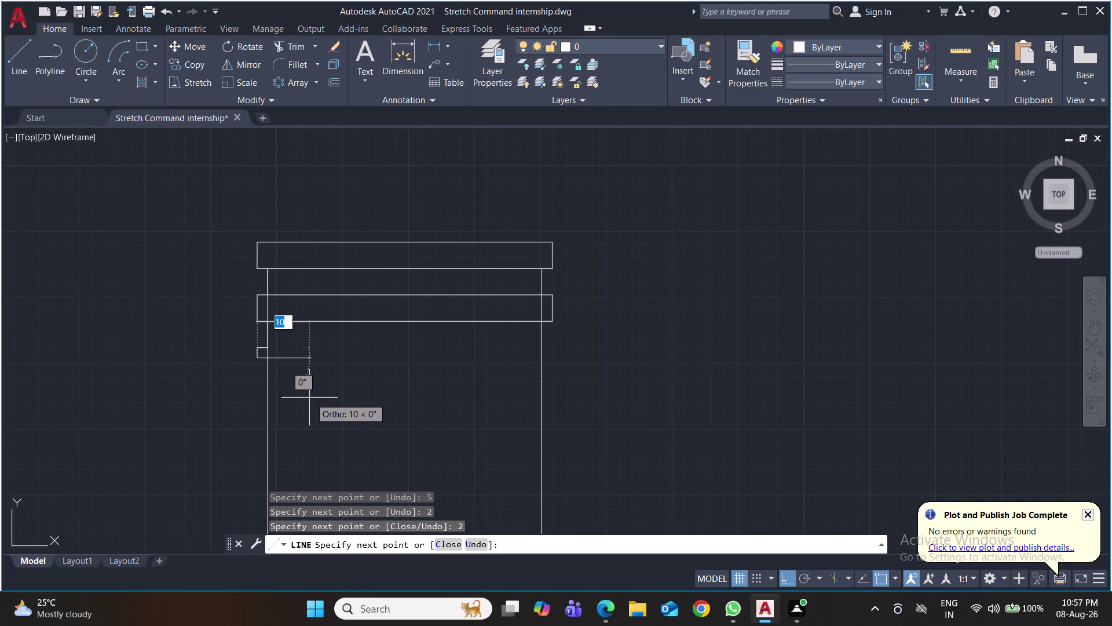
Undo the wrong segment, complete the second band (5, 56, 5) onto the left edge, and save.
key(ctrl+z)
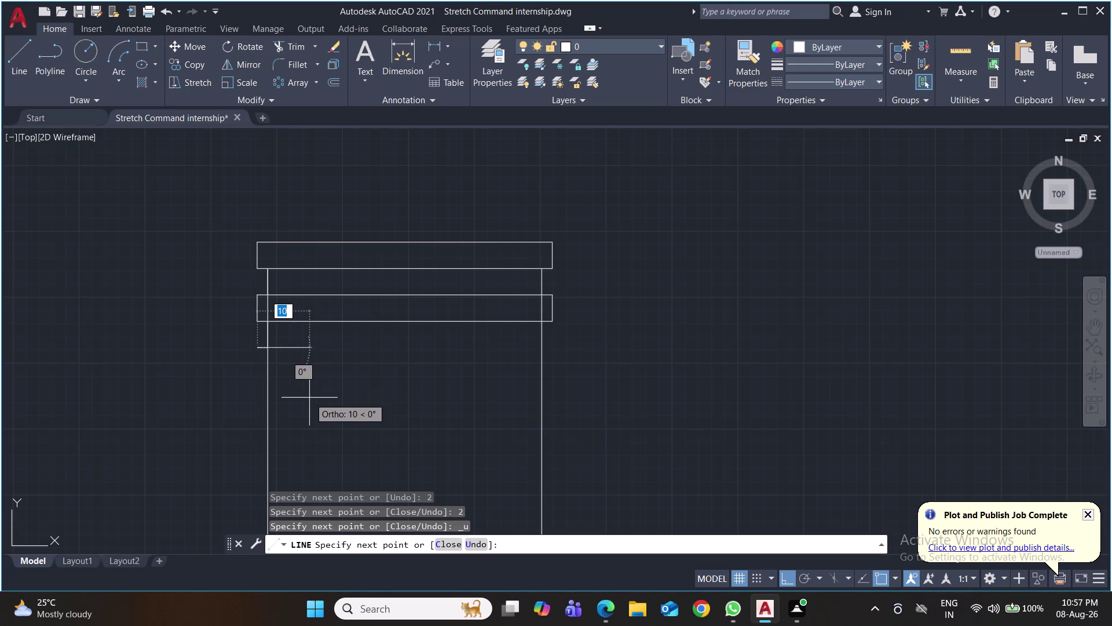
key(5)
key(Return)
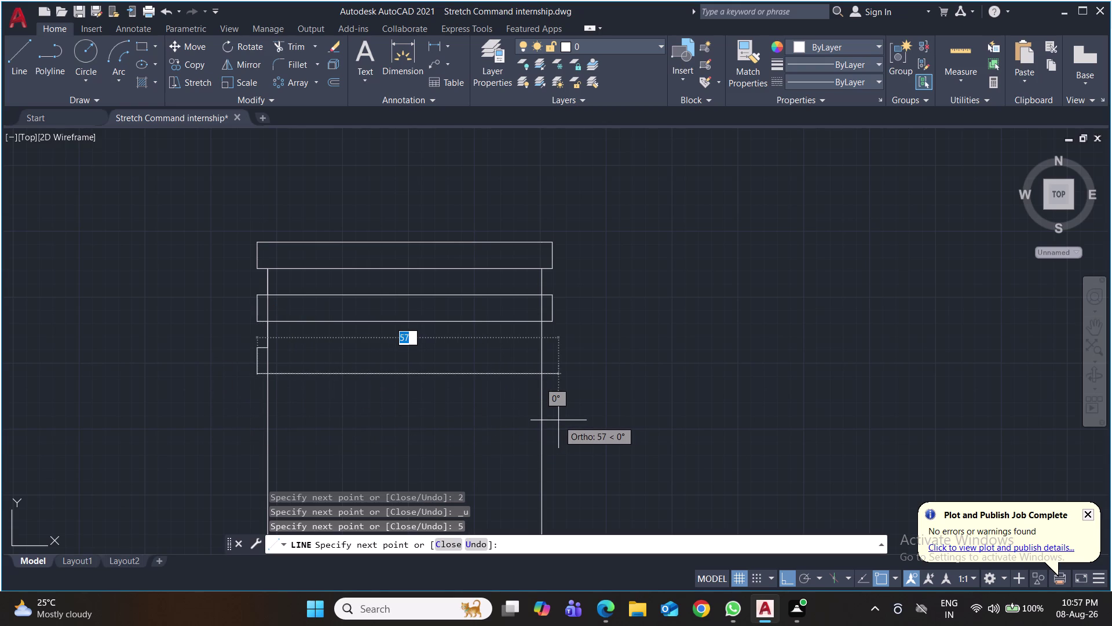
key(5)
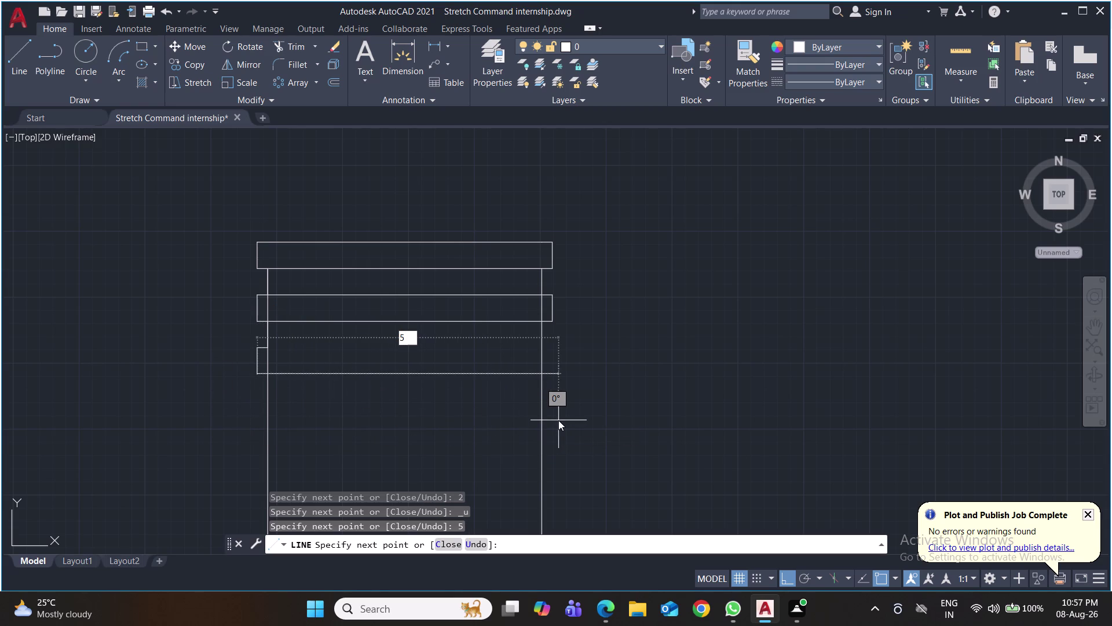
key(6)
key(Return)
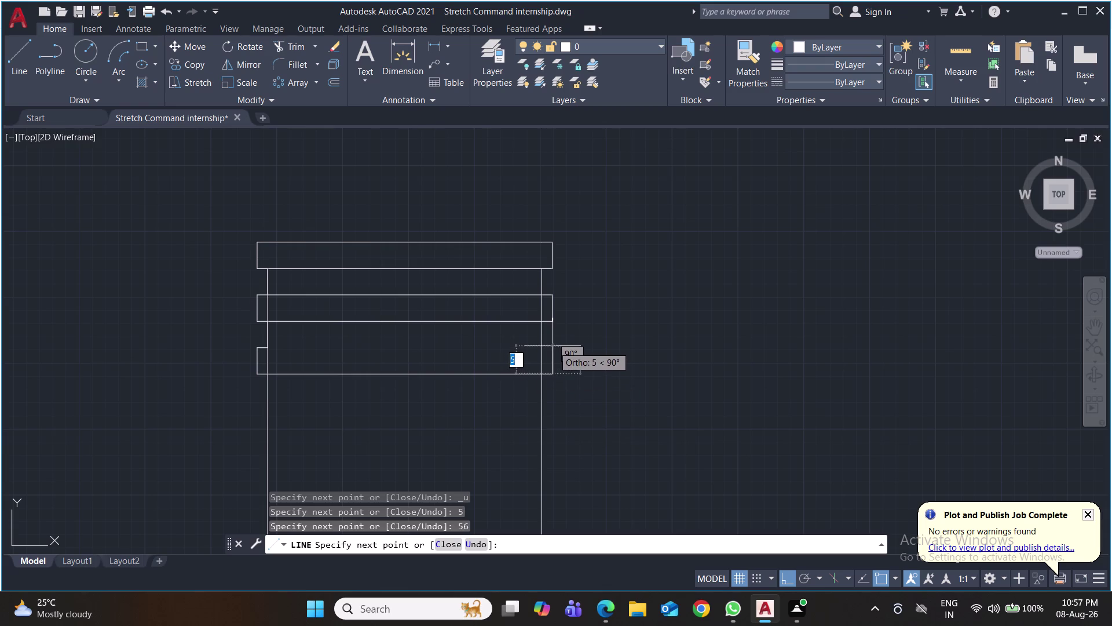
key(5)
key(Return)
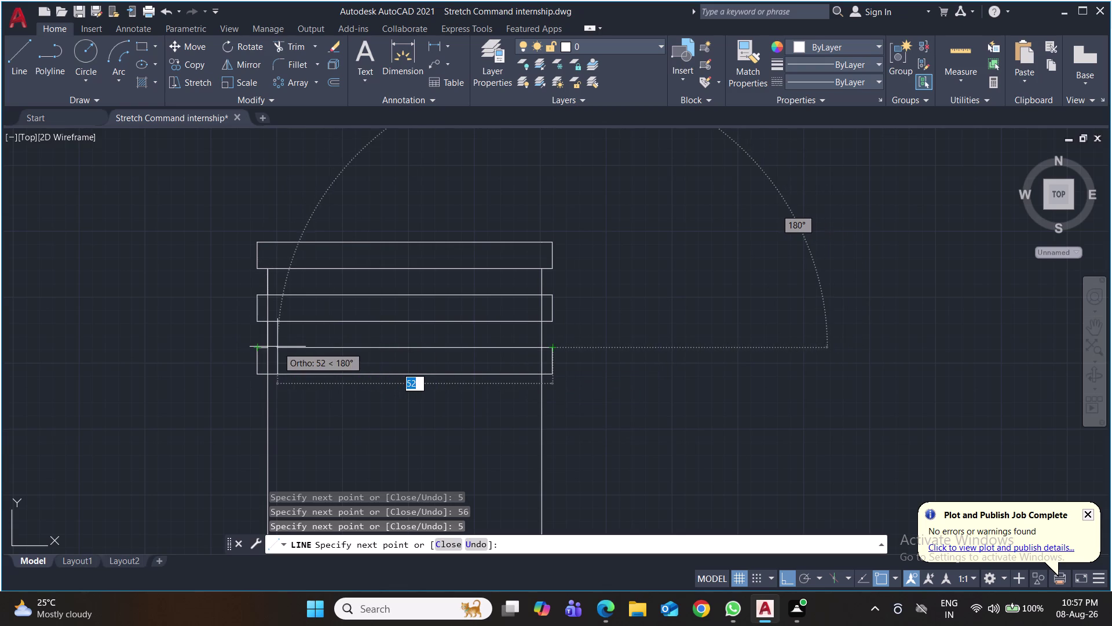
scroll(up, 3)
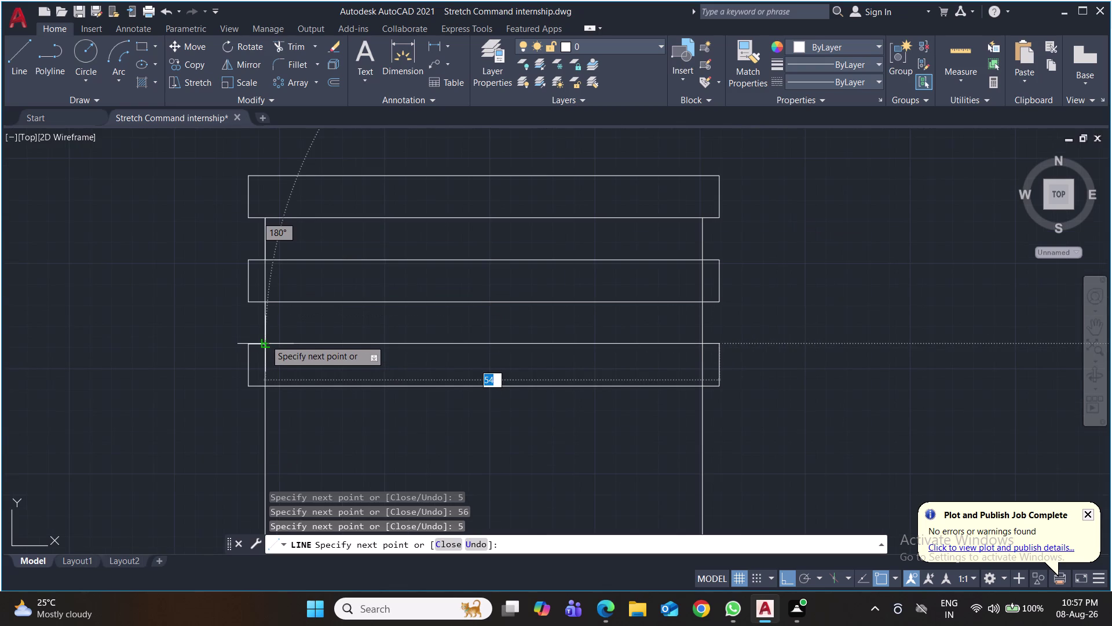
click(265, 346)
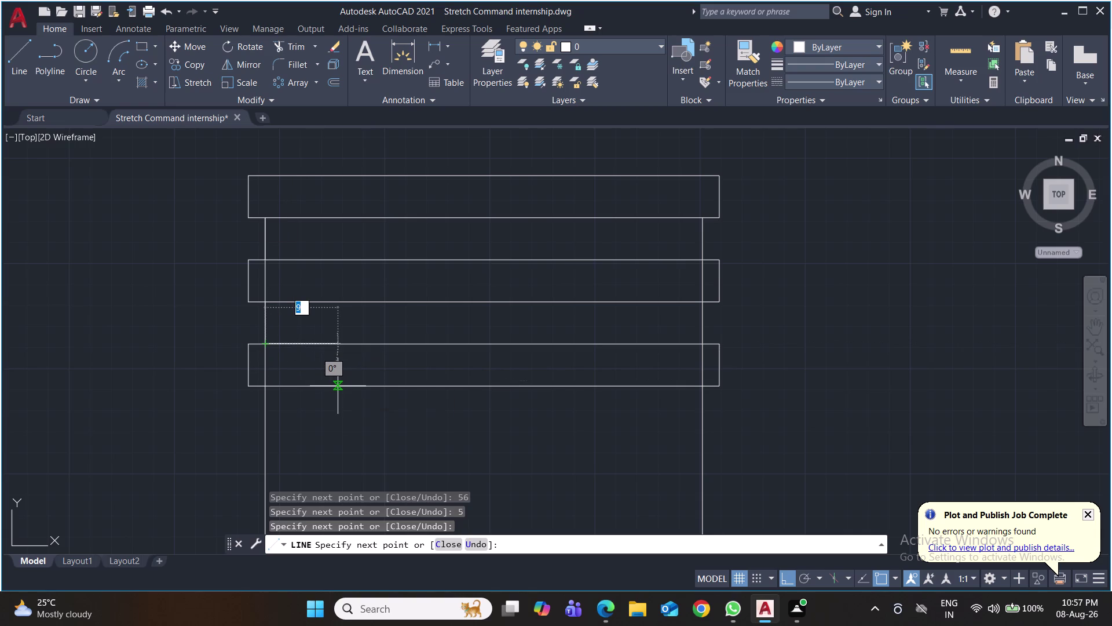
key(Return)
key(ctrl+s)
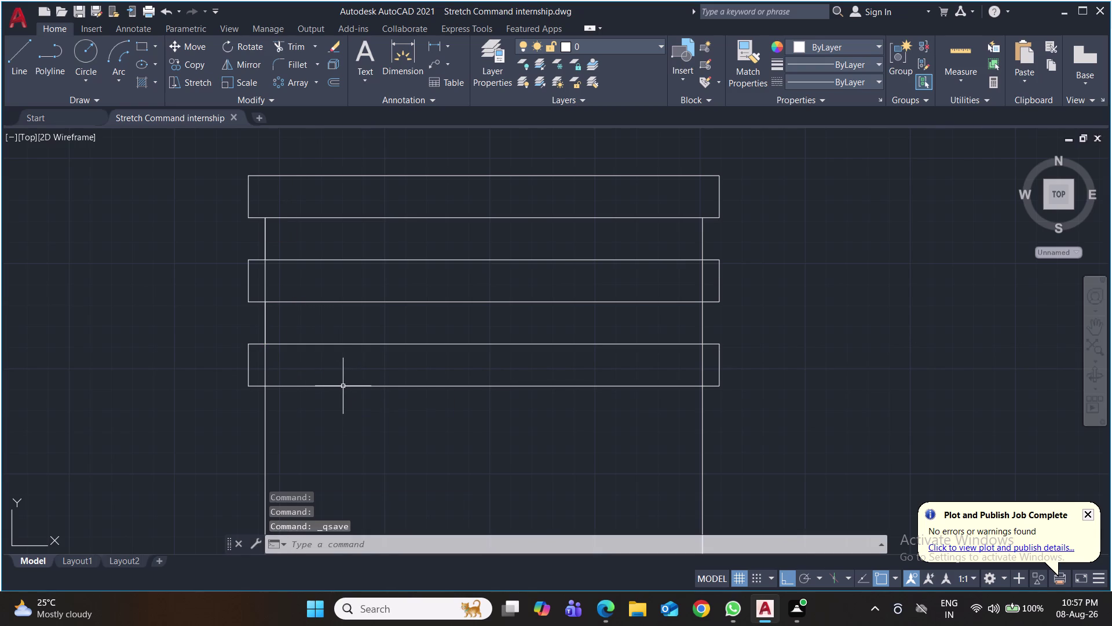
Trim the six leftover side-wall pieces inside the bands with TR, then save.
key(t)
key(r)
key(Return)
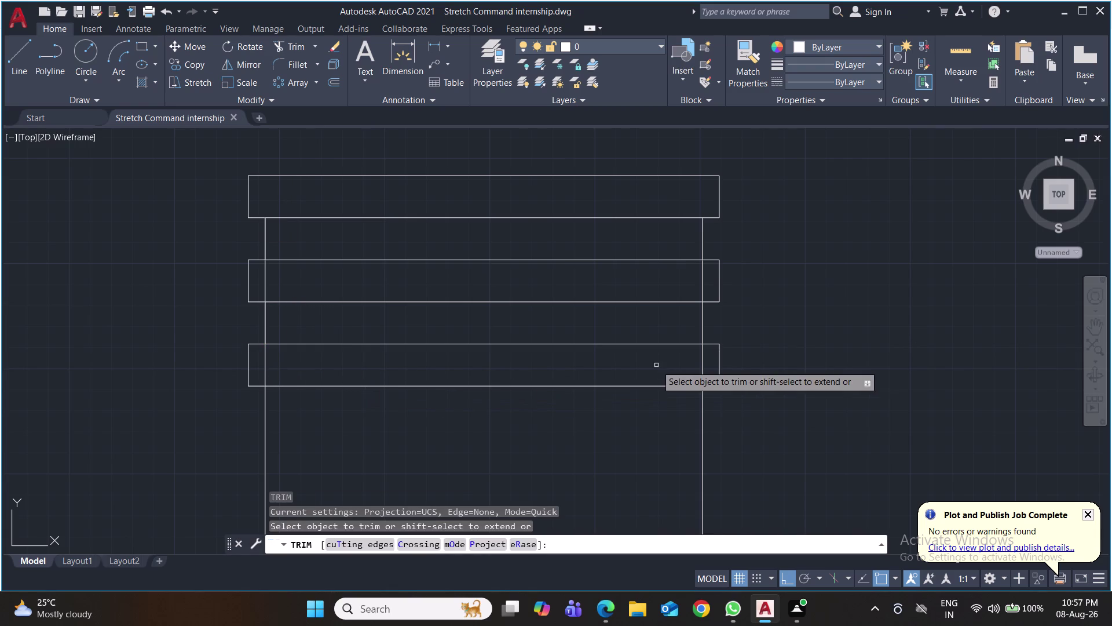
click(702, 367)
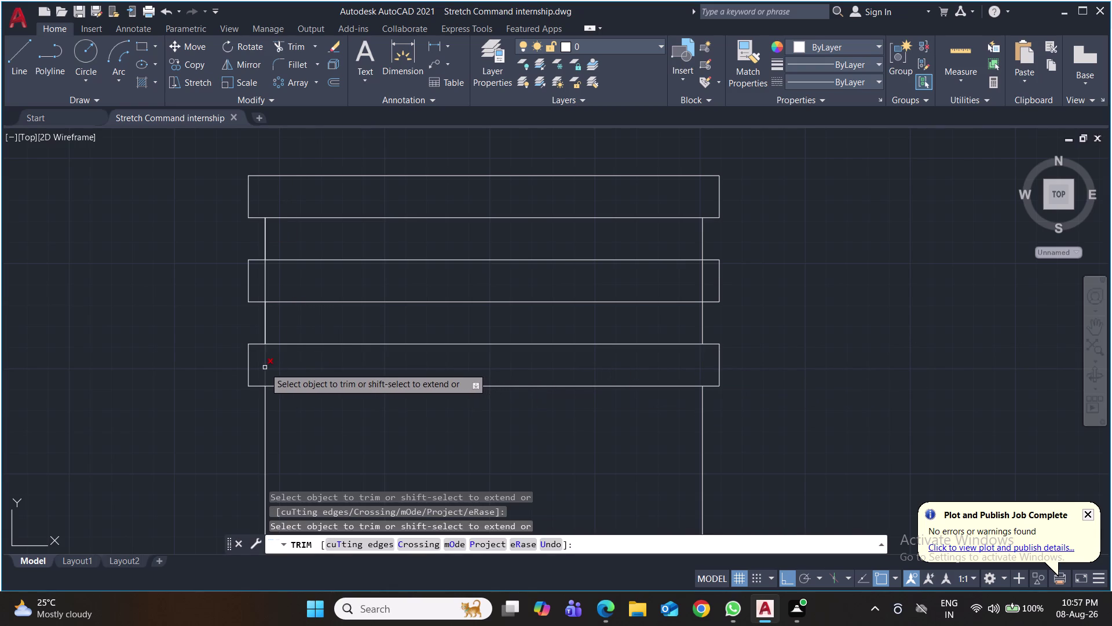
click(265, 368)
click(266, 283)
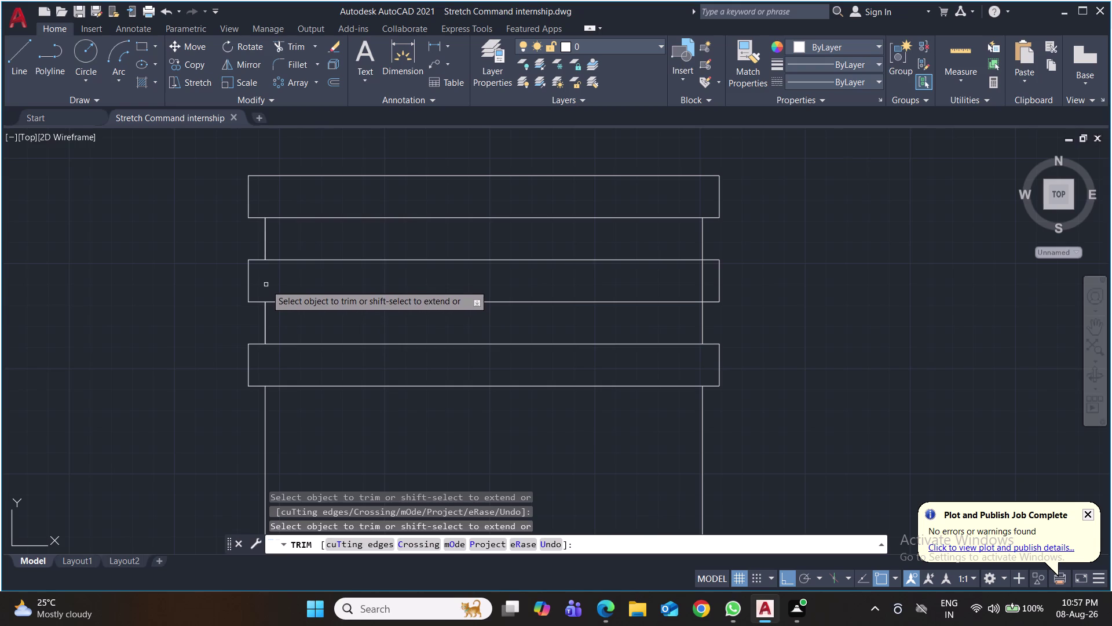
click(265, 246)
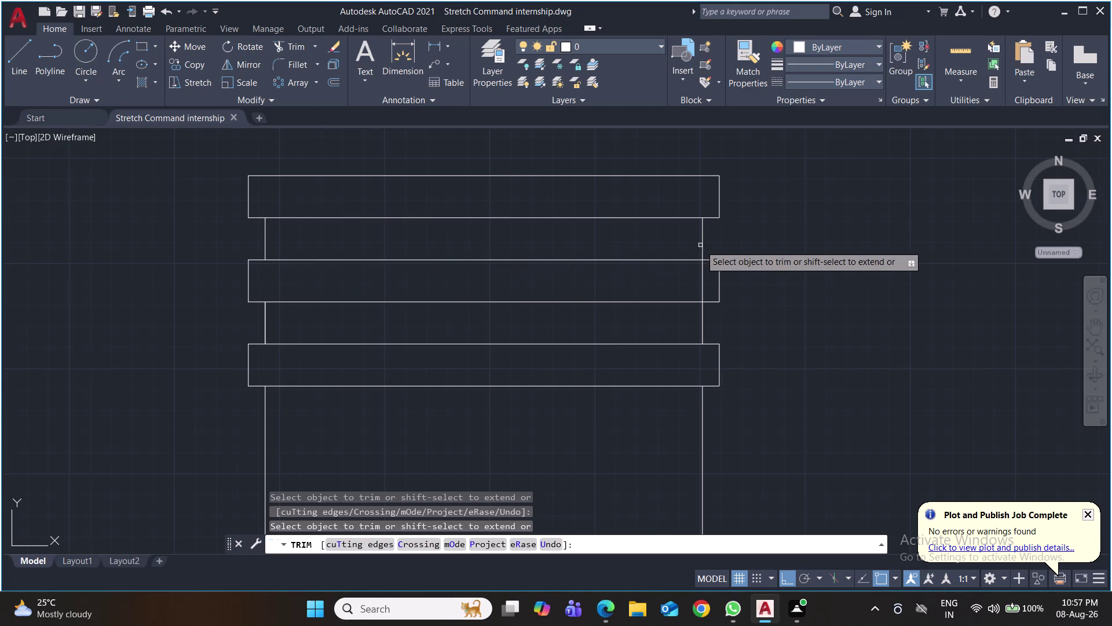
click(702, 280)
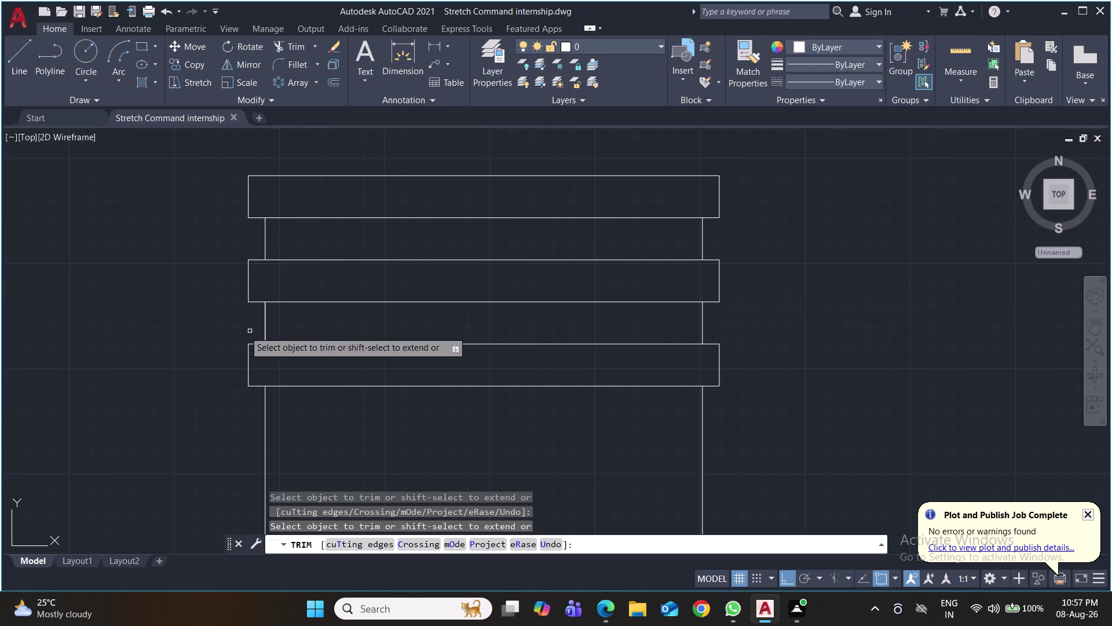
click(265, 324)
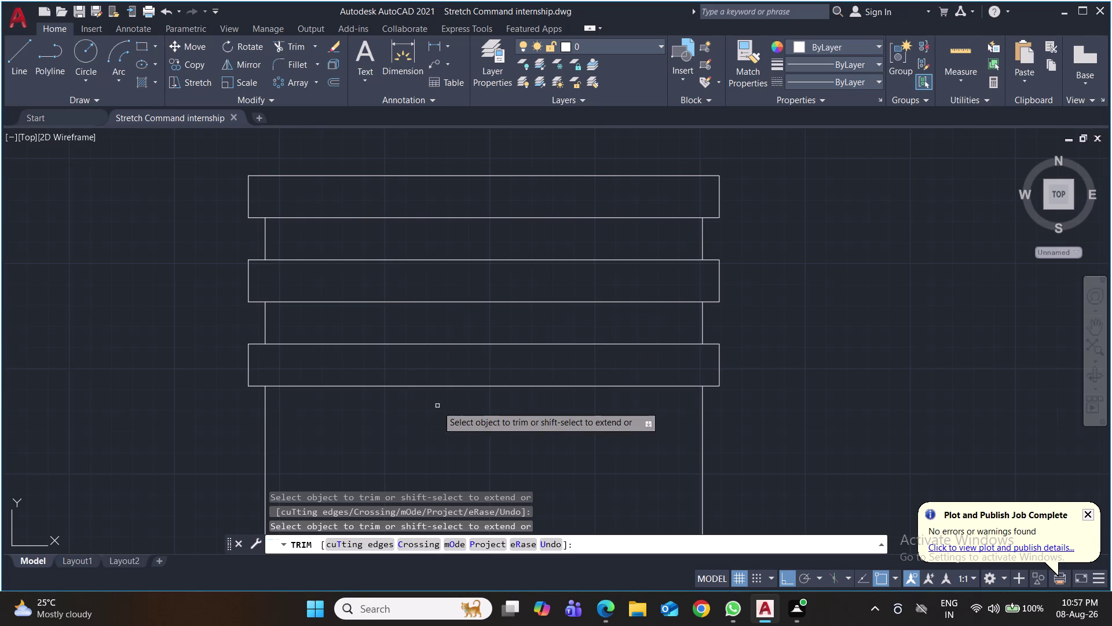
scroll(down, 3)
middle_drag(467, 435, 457, 392)
key(ctrl+s)
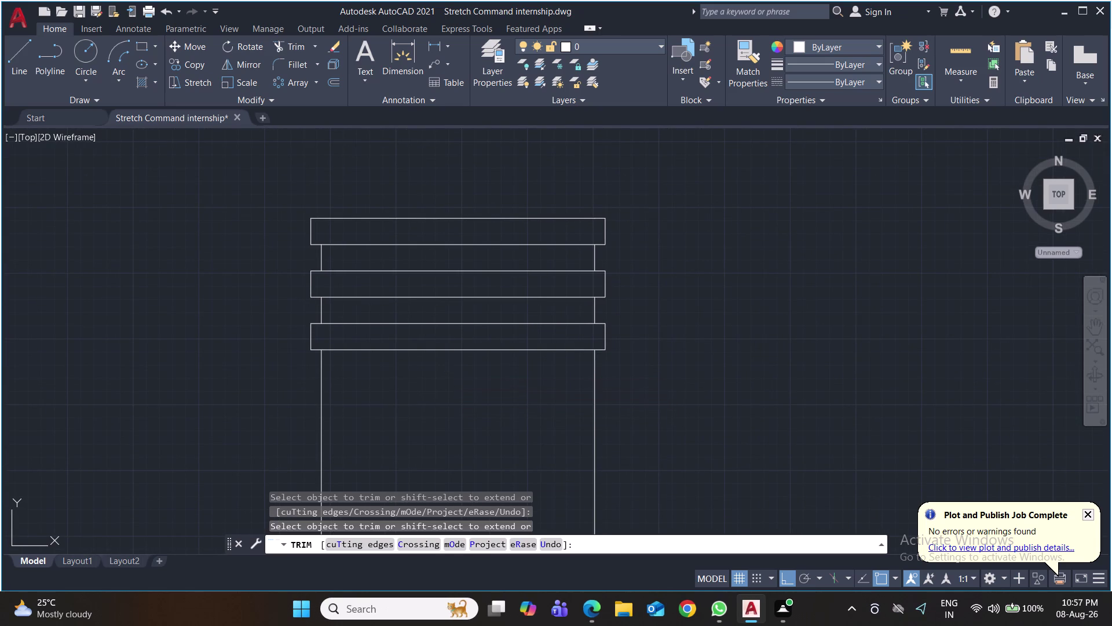
key(ctrl+s)
key(ctrl+s)
Draw a 45° start-end-angle arc from the crown's right corner to its left corner, and save.
key(ctrl+s)
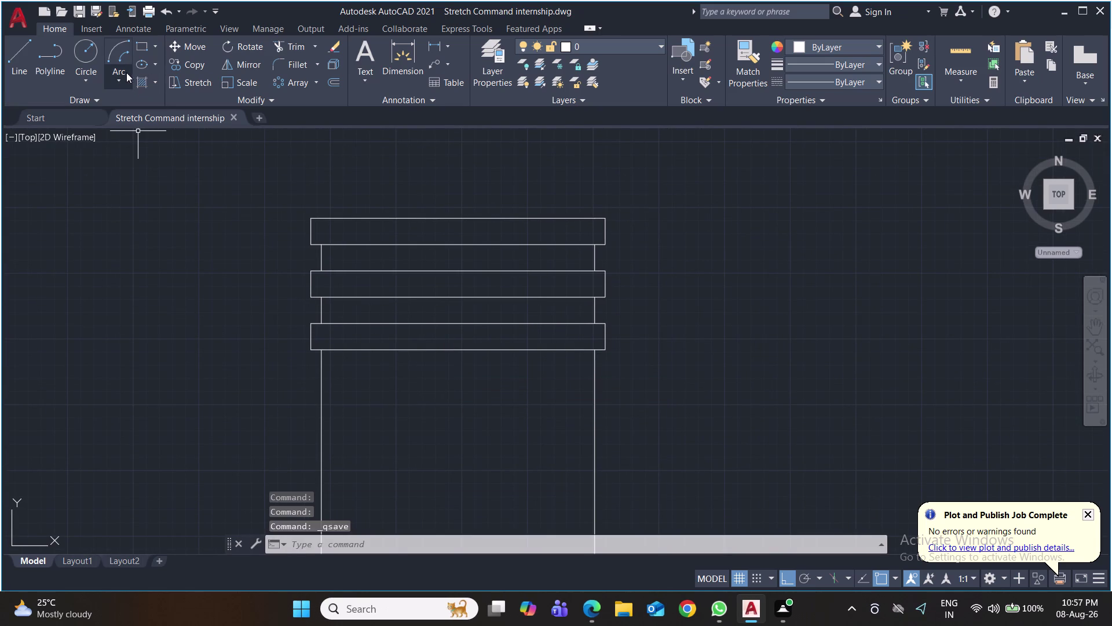
click(121, 79)
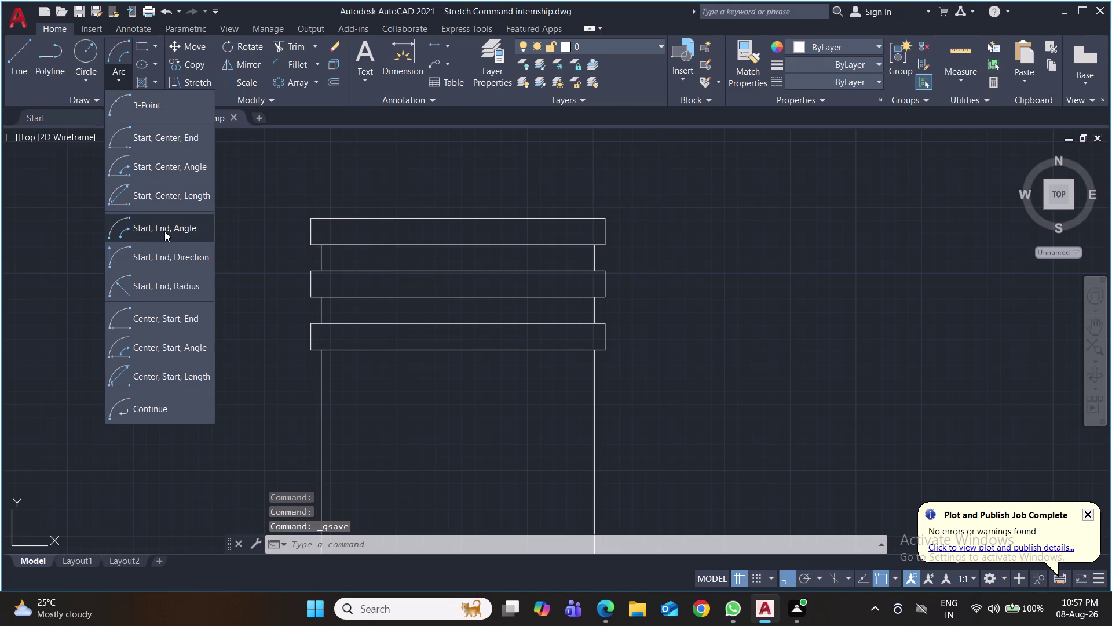
click(165, 231)
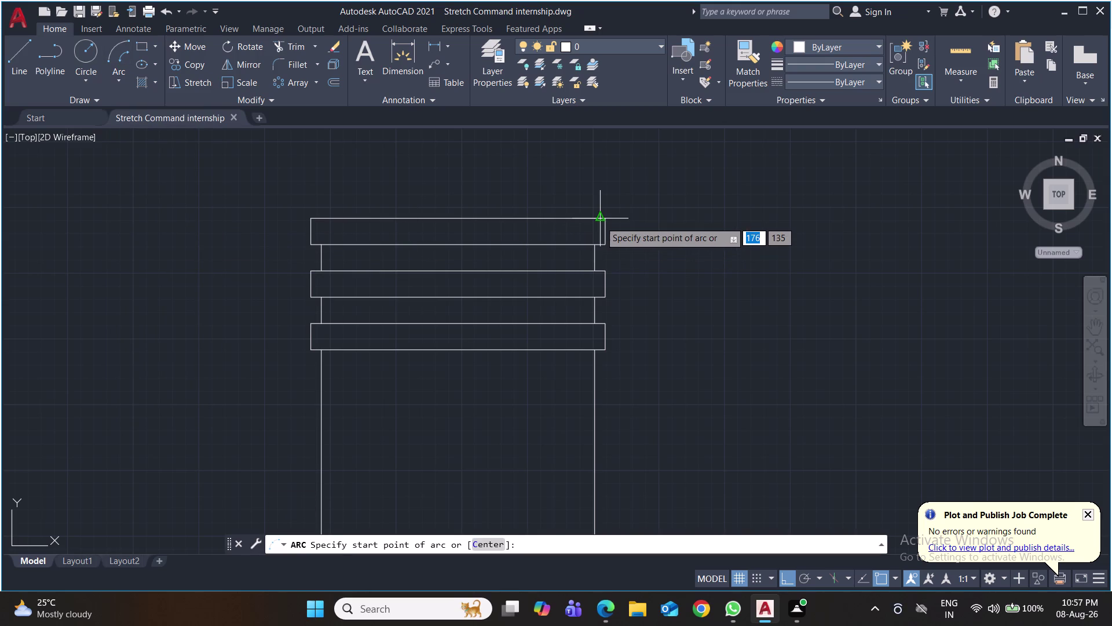
click(608, 221)
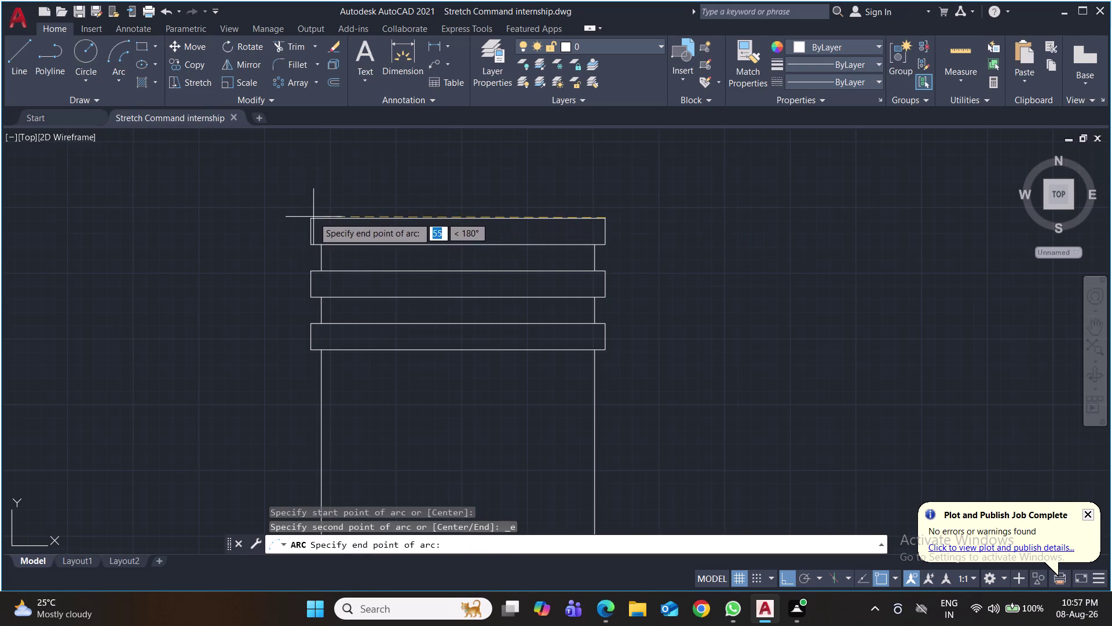
scroll(up, 3)
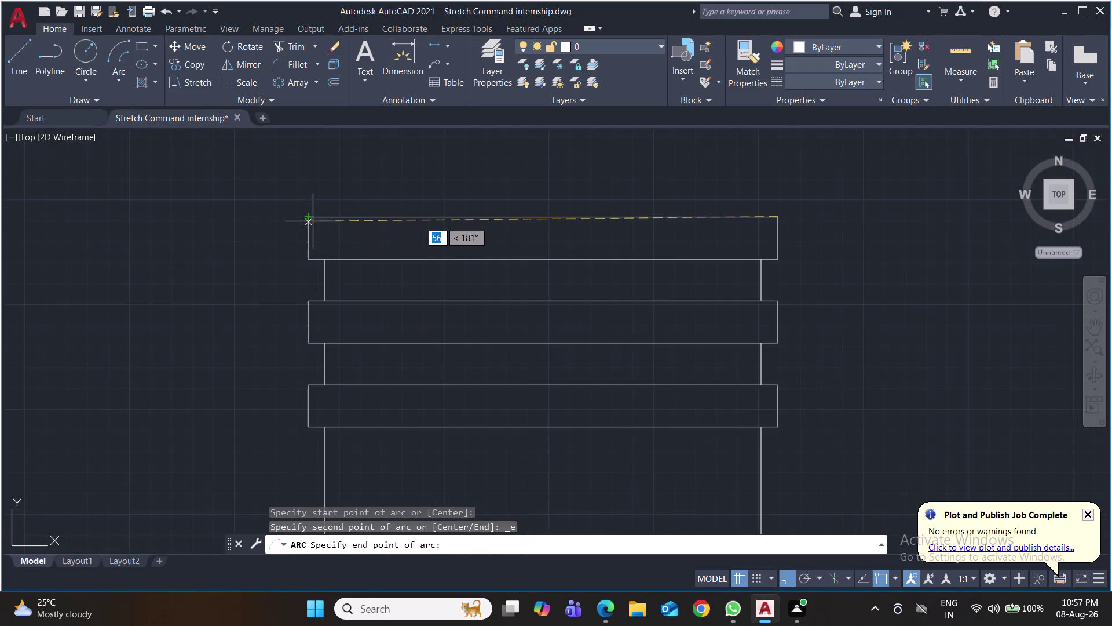
click(311, 220)
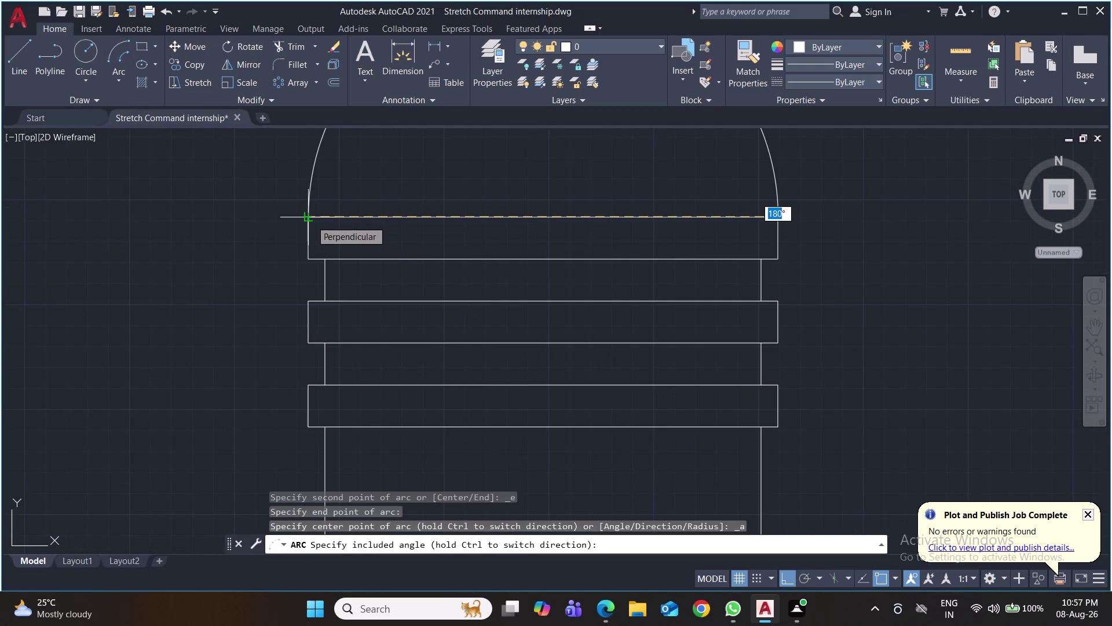
text(45)
key(Return)
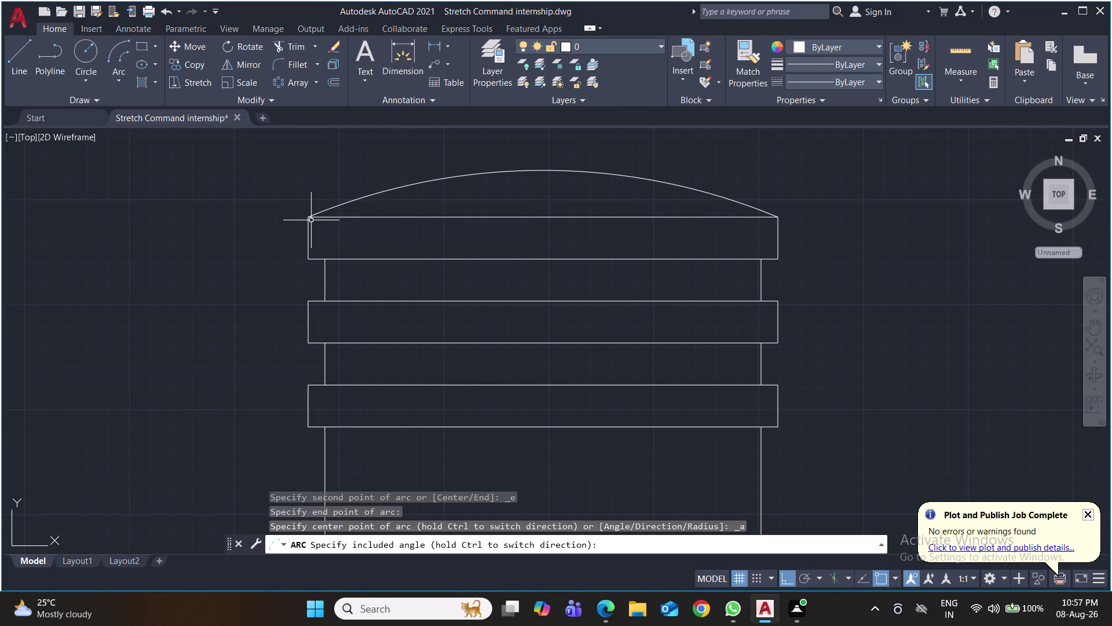
key(ctrl+s)
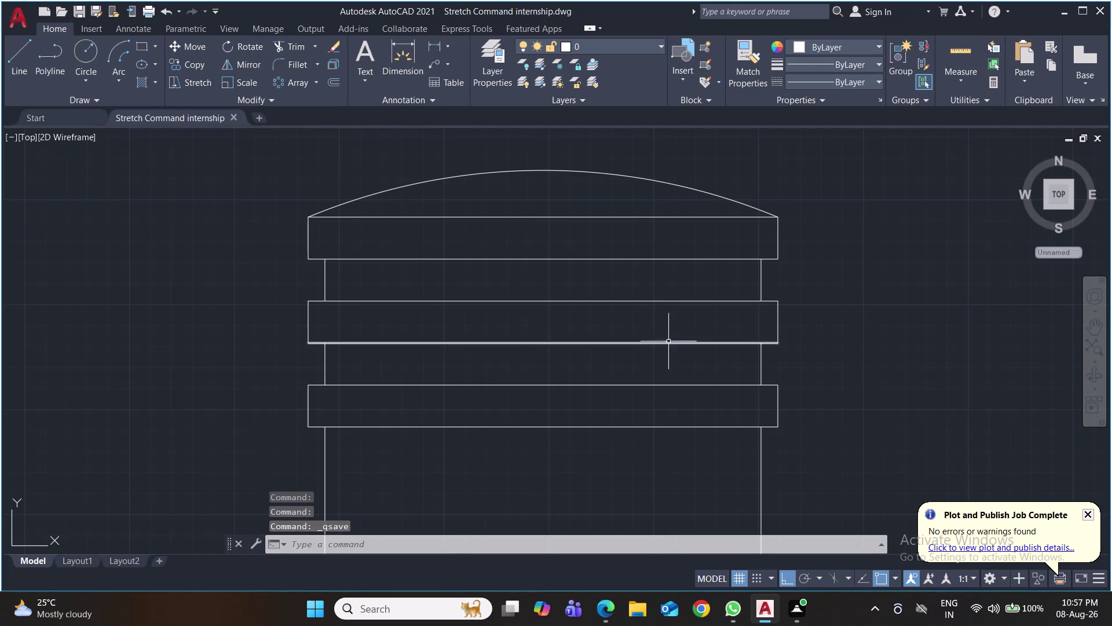
scroll(down, 3)
scroll(down, 3)
middle_drag(805, 338, 551, 259)
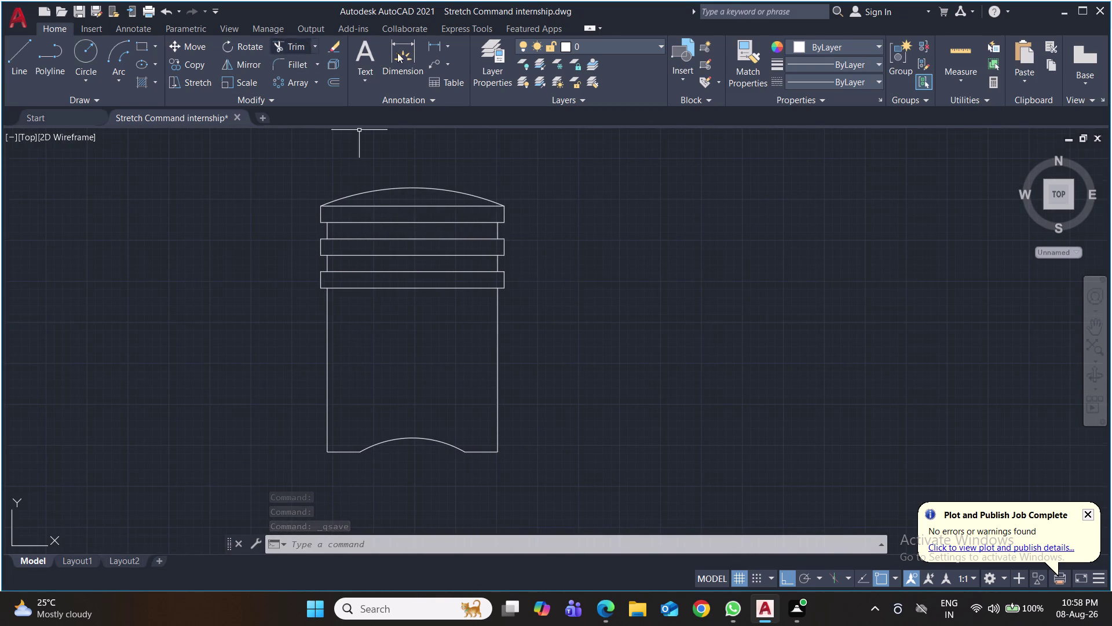
Place a 45° angular dimension above the crown arc and 60° below the base arc.
click(449, 45)
click(458, 131)
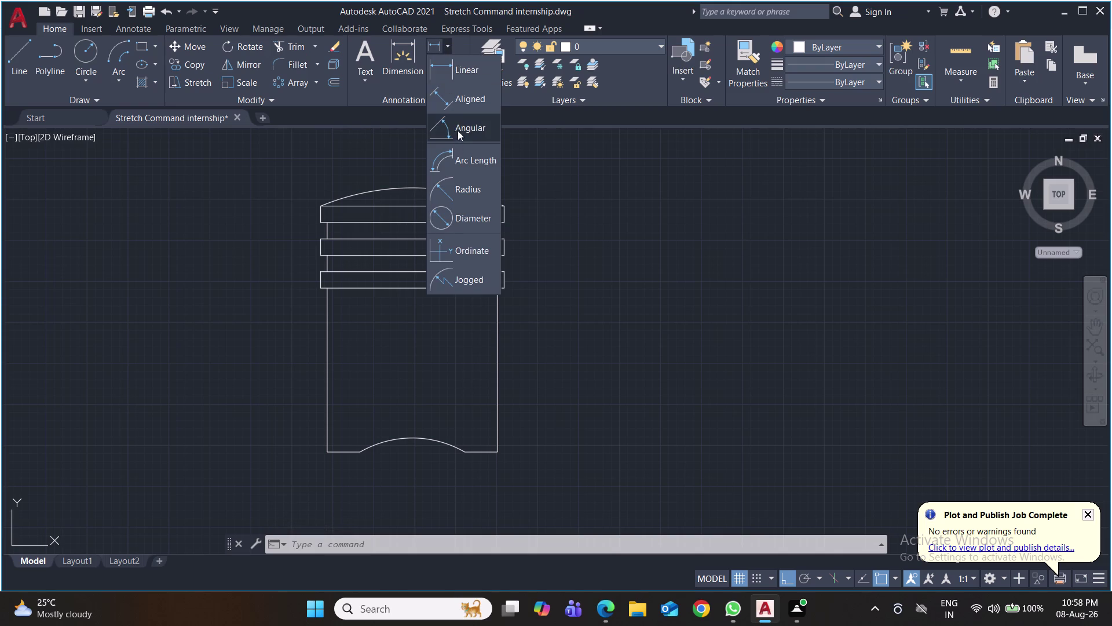
click(421, 190)
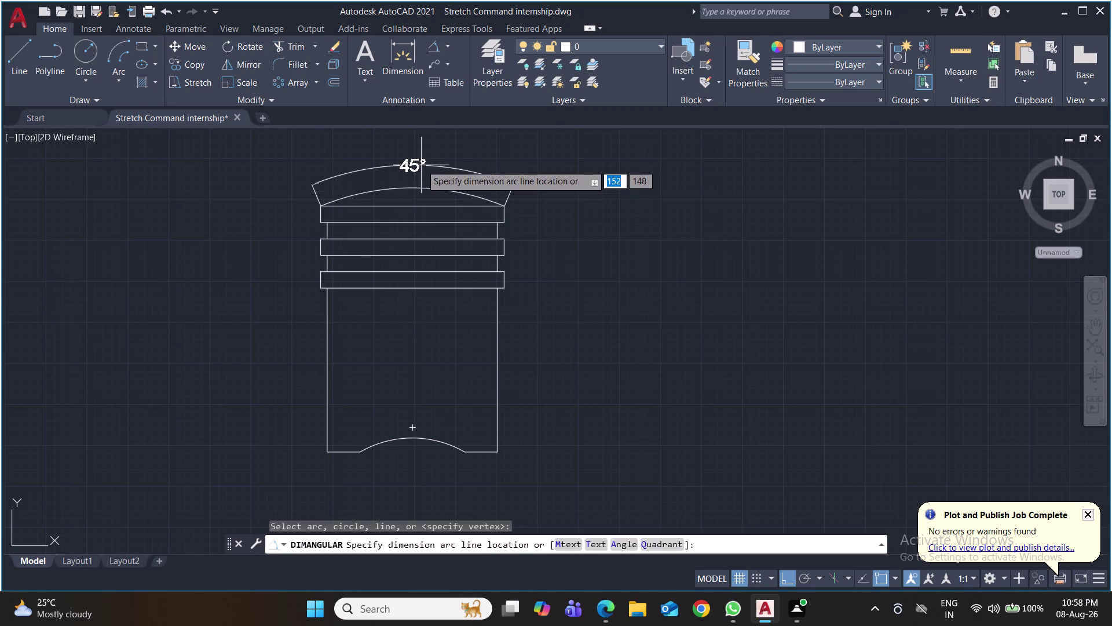
click(421, 164)
key(space)
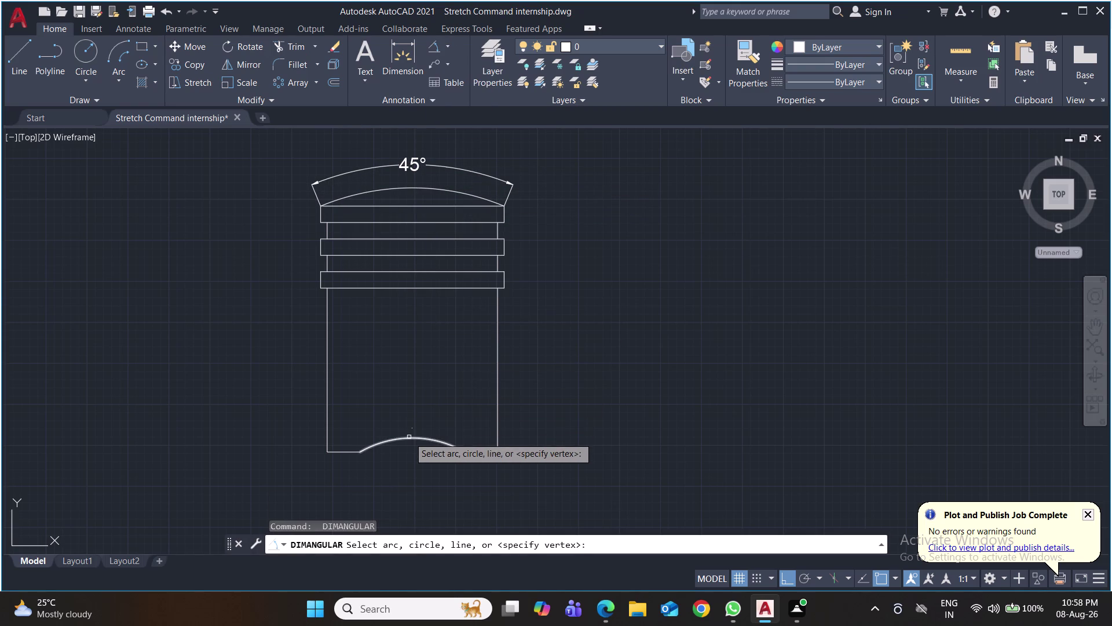
click(410, 438)
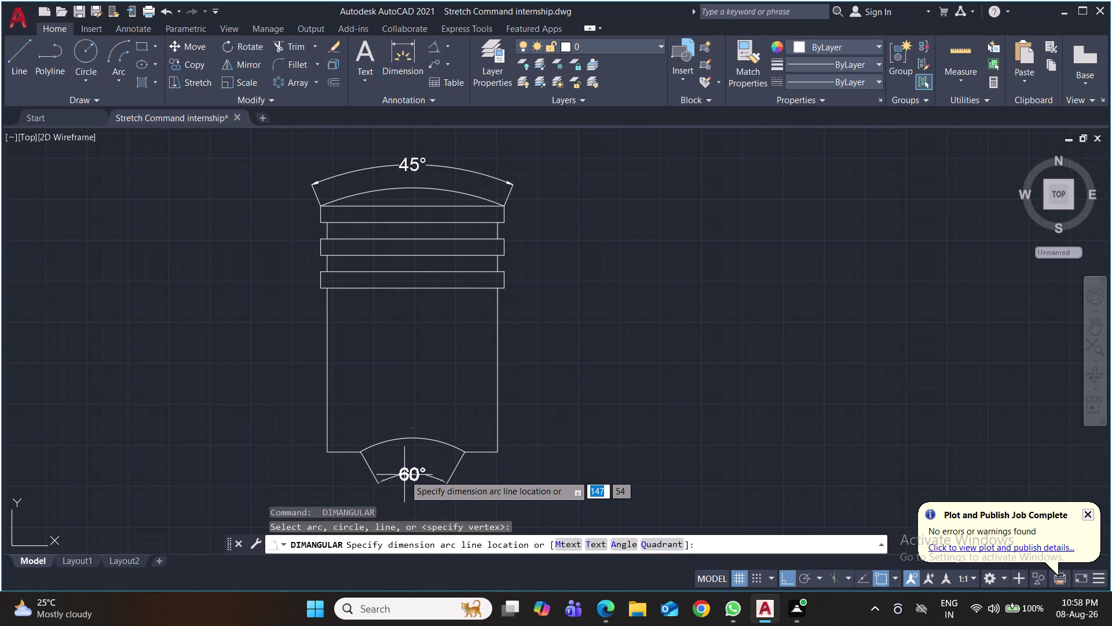
click(404, 475)
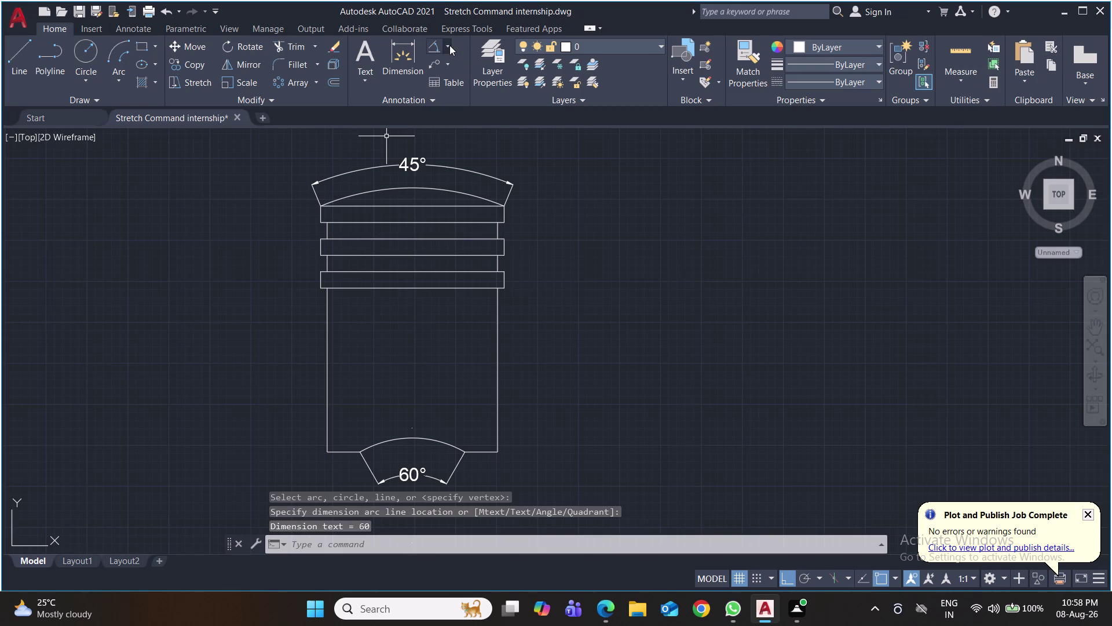
click(449, 45)
Begin a height dimension on the piston, then undo and cancel it.
click(456, 70)
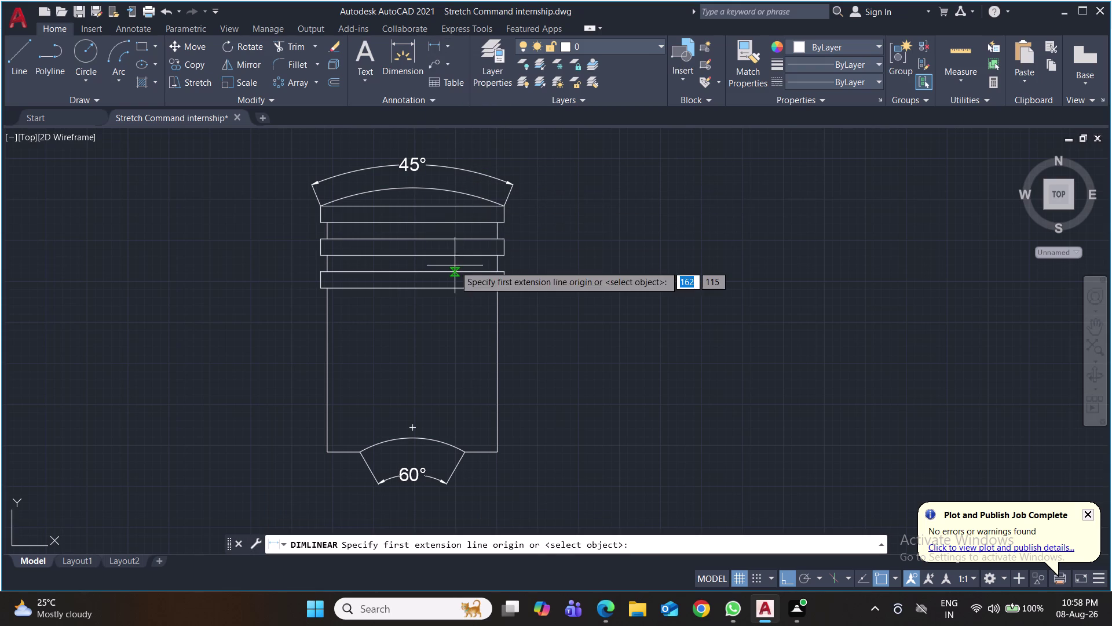
click(496, 452)
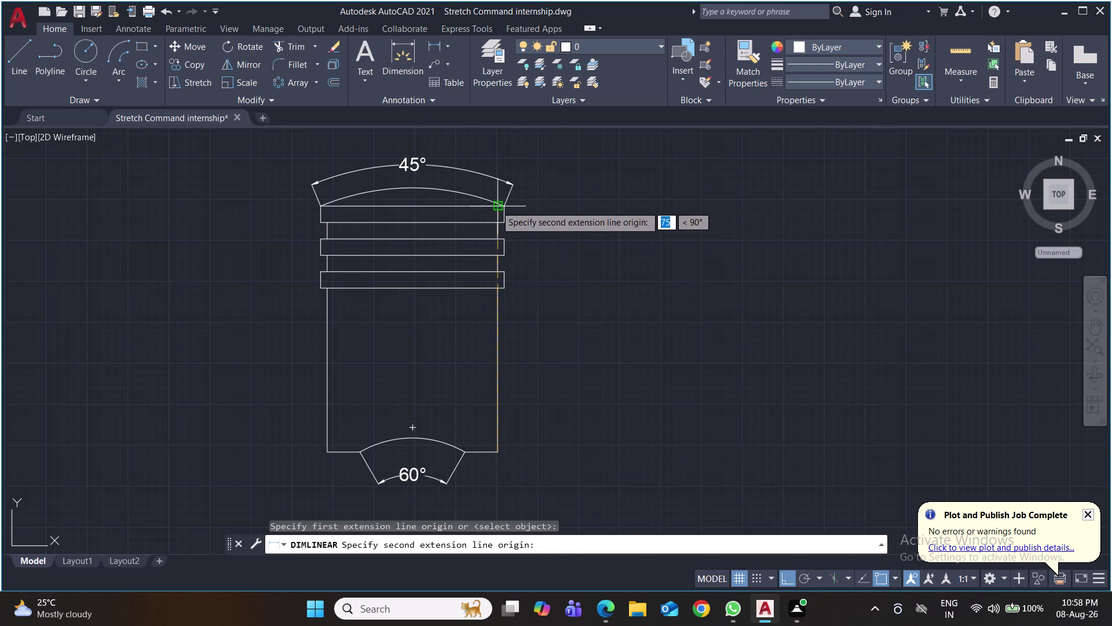
click(496, 206)
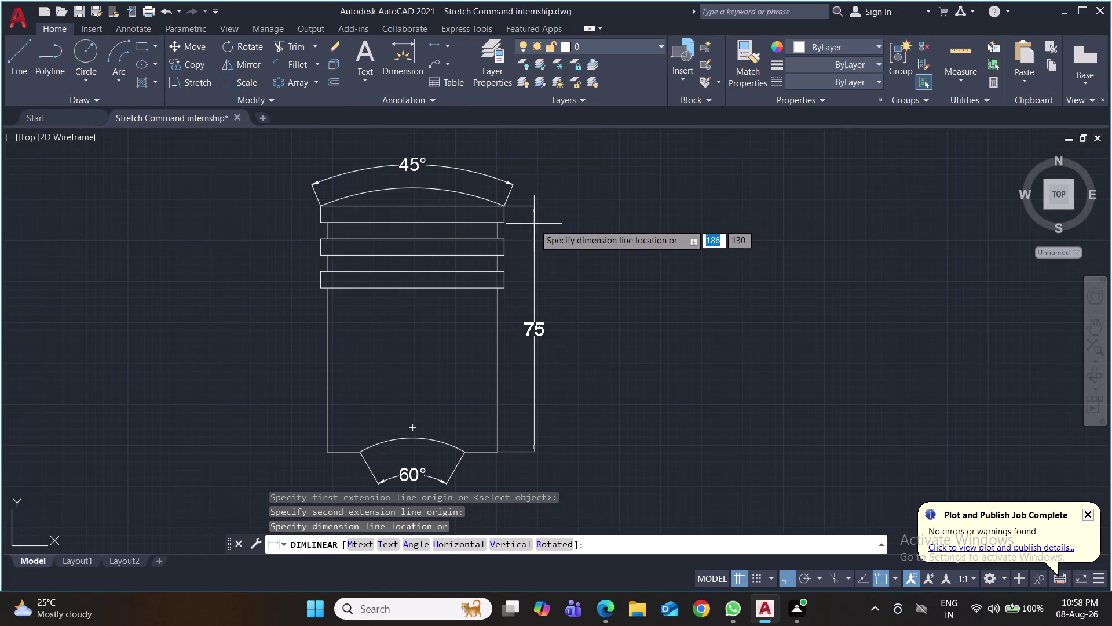
key(ctrl+z)
key(Escape)
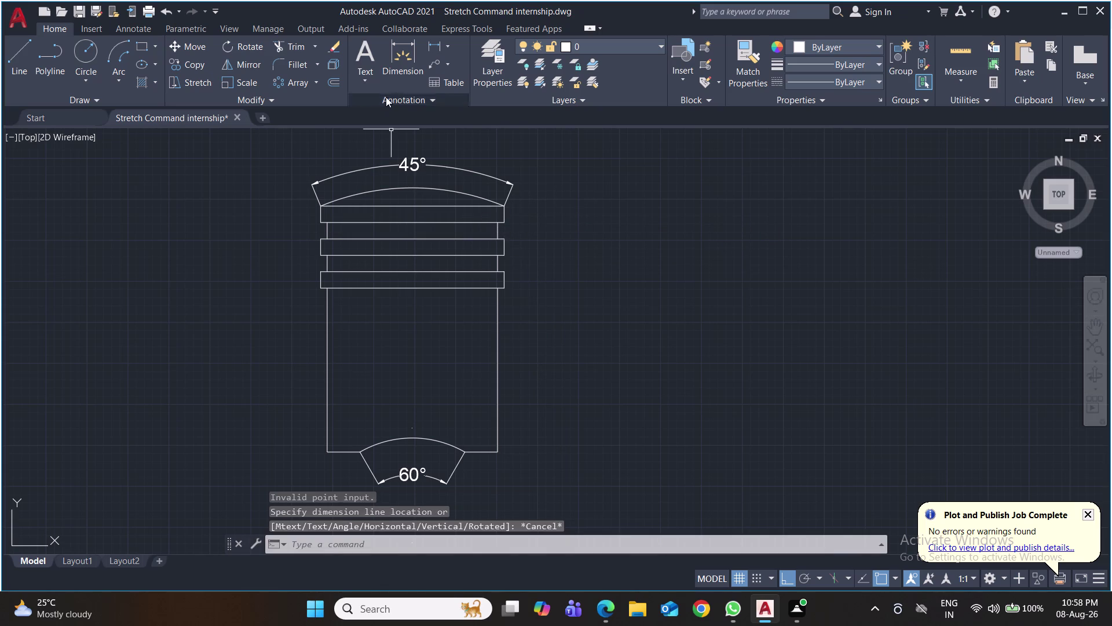
Place the 75 height dimension beside the piston and save the drawing.
click(431, 47)
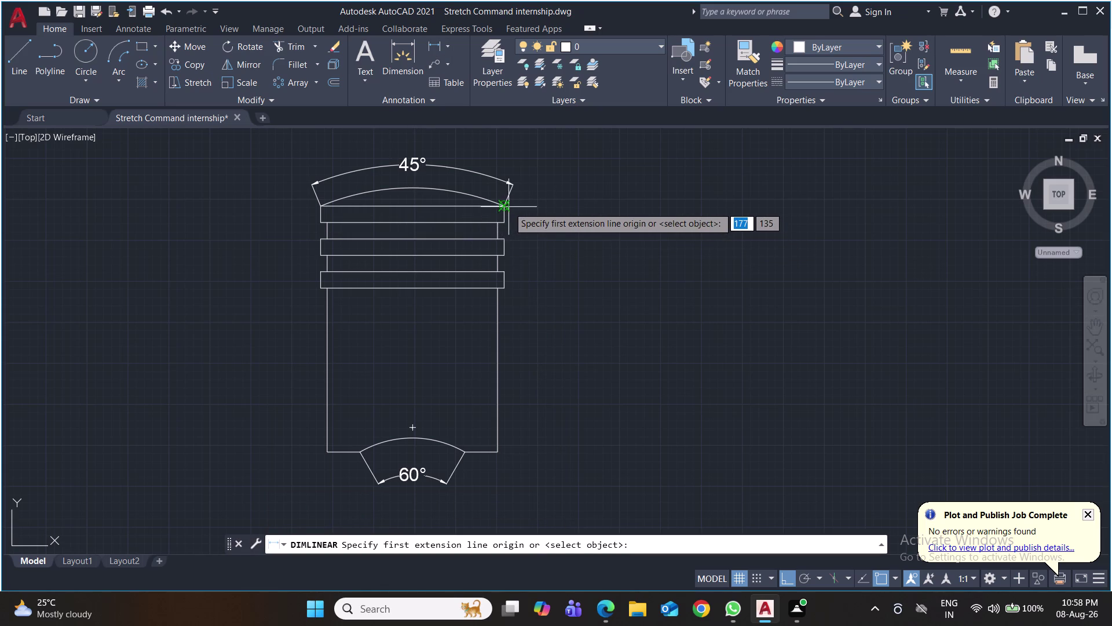
scroll(up, 3)
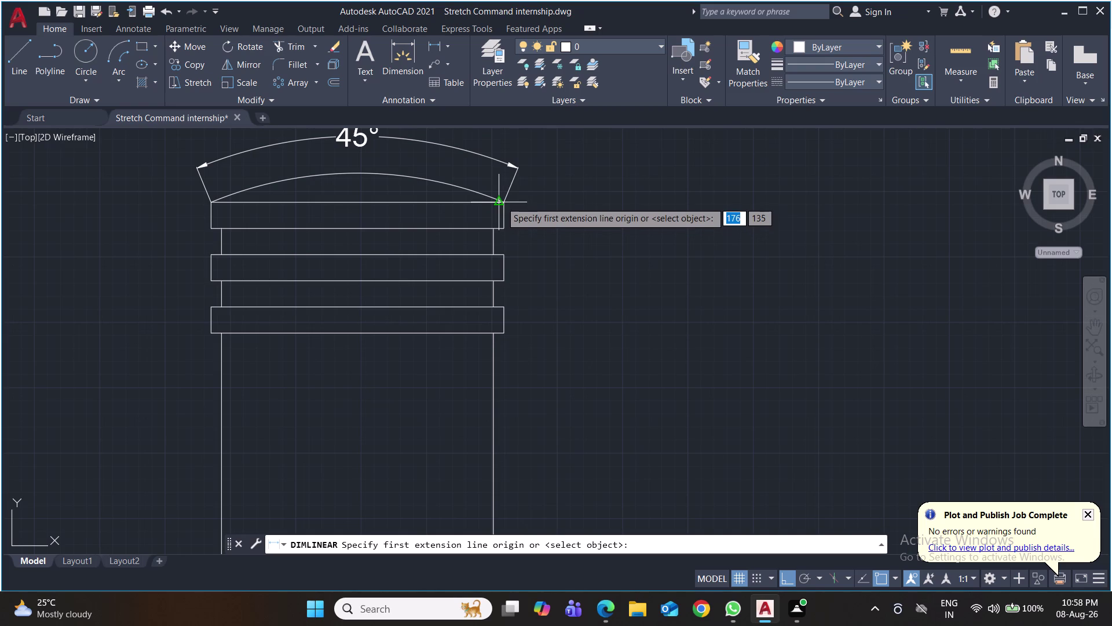
click(505, 202)
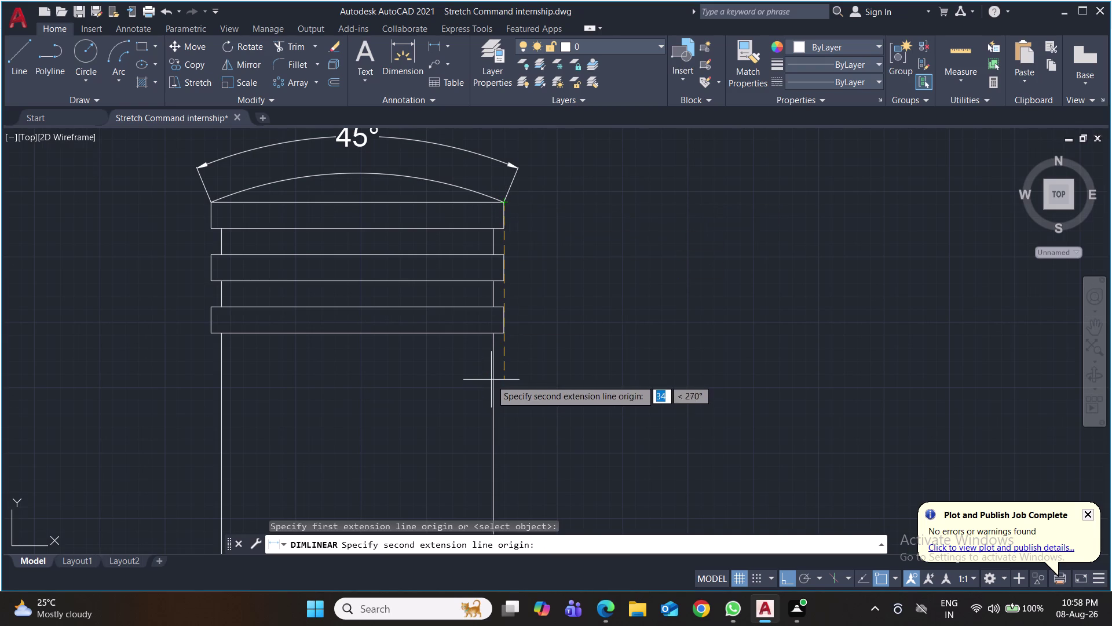
scroll(down, 3)
click(492, 466)
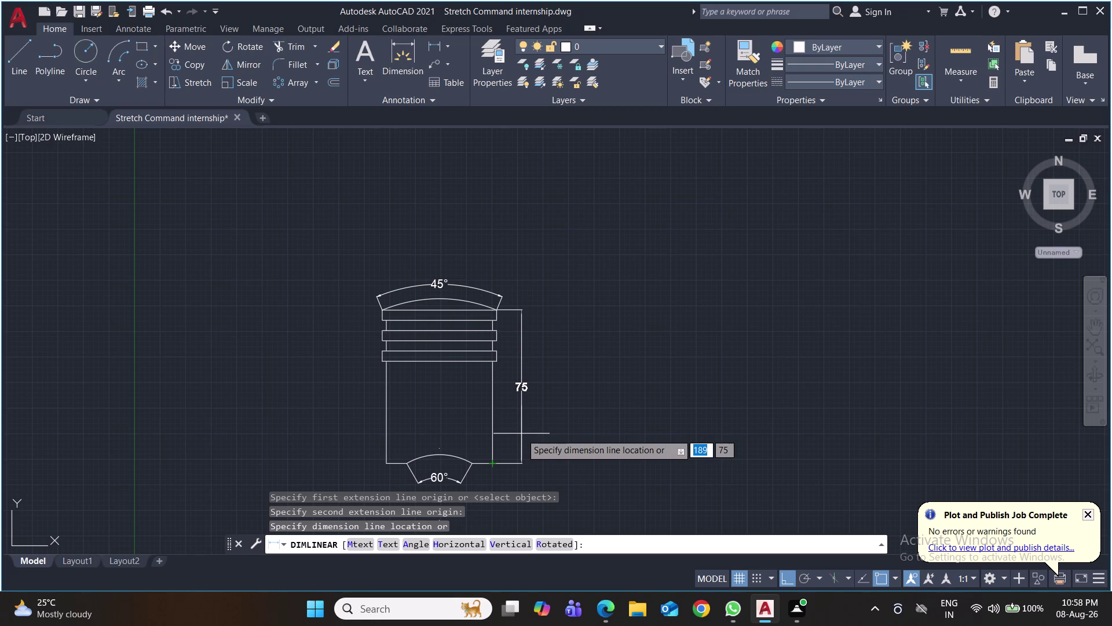
scroll(up, 3)
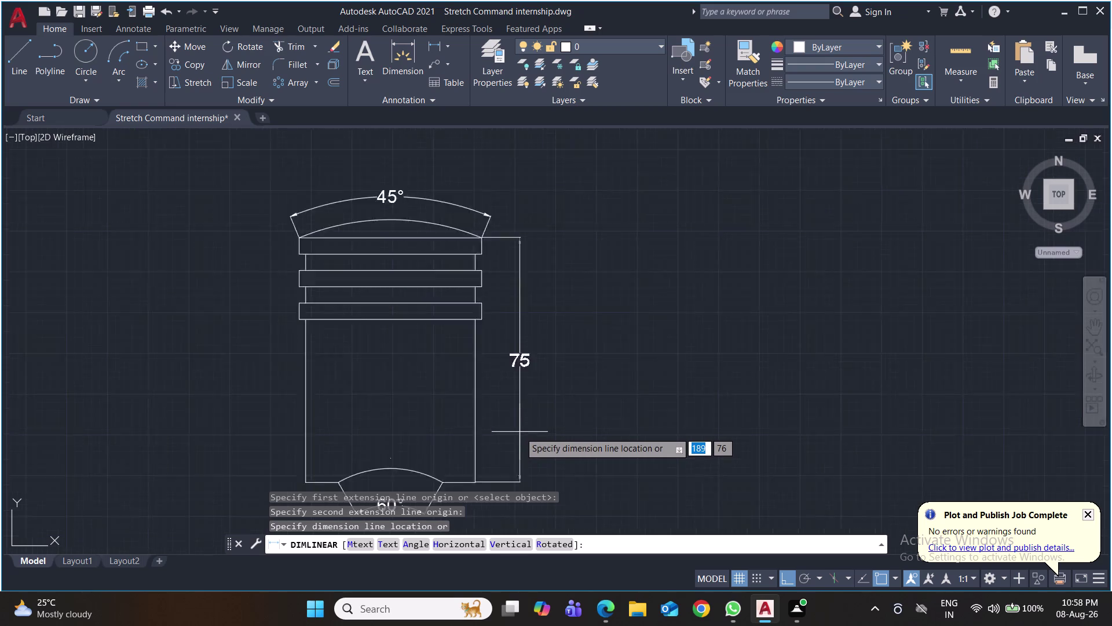
scroll(up, 3)
scroll(down, 3)
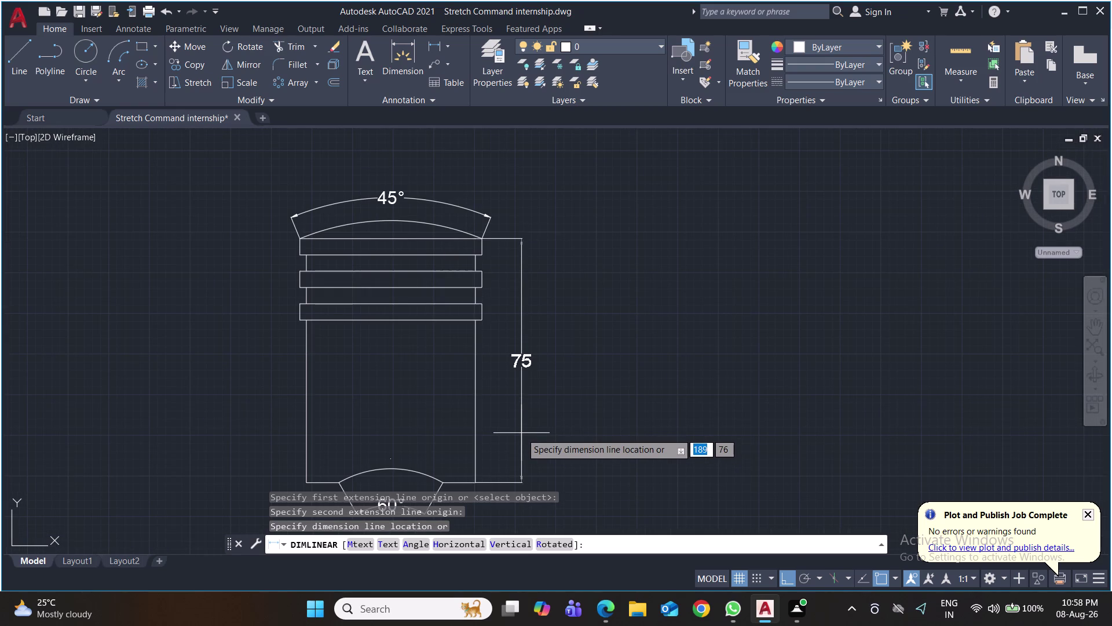
scroll(down, 3)
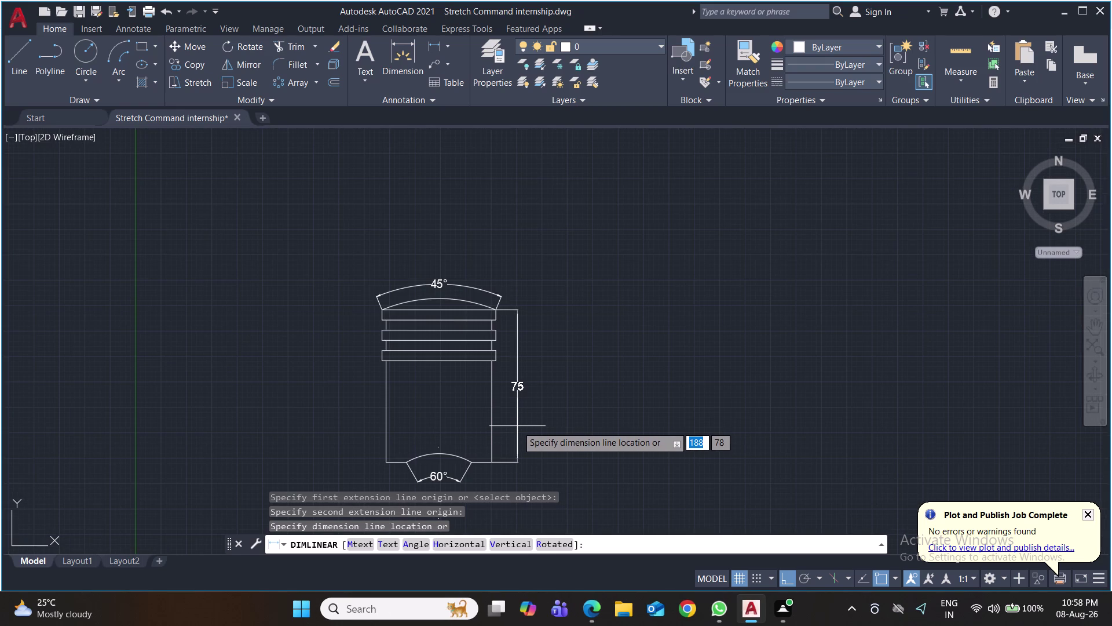
click(518, 426)
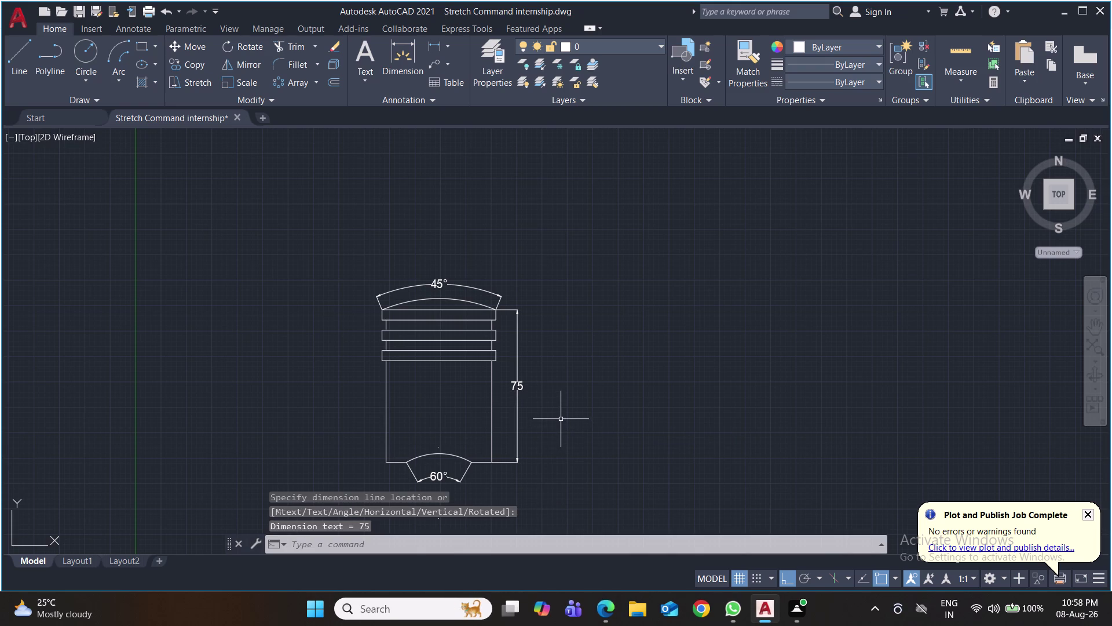
key(ctrl+s)
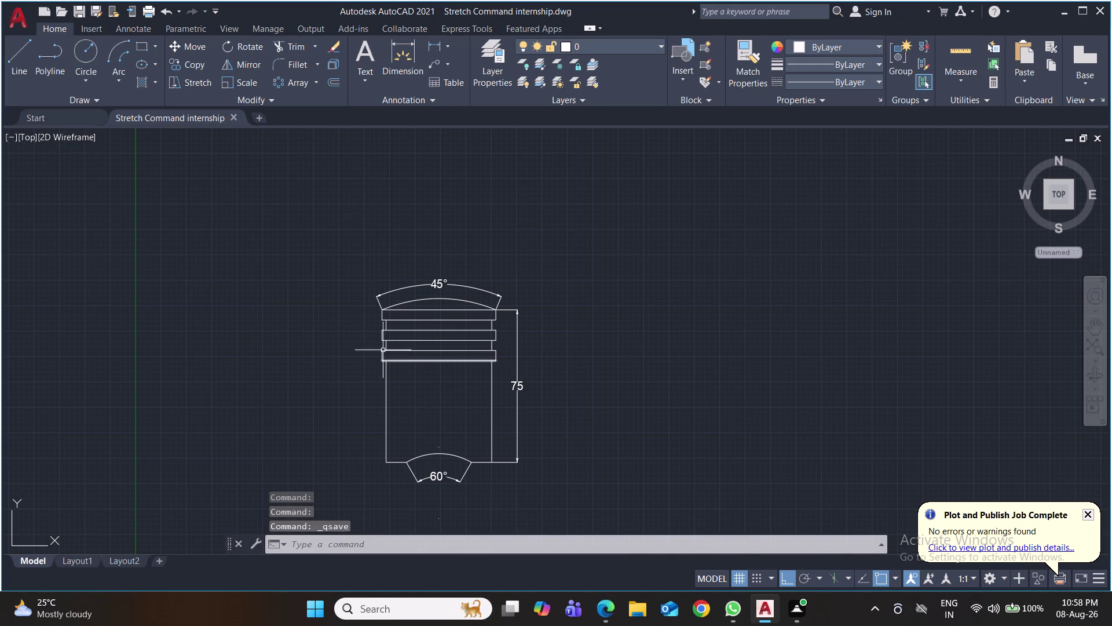
Dimension the 10 base stub below the piston body.
click(436, 44)
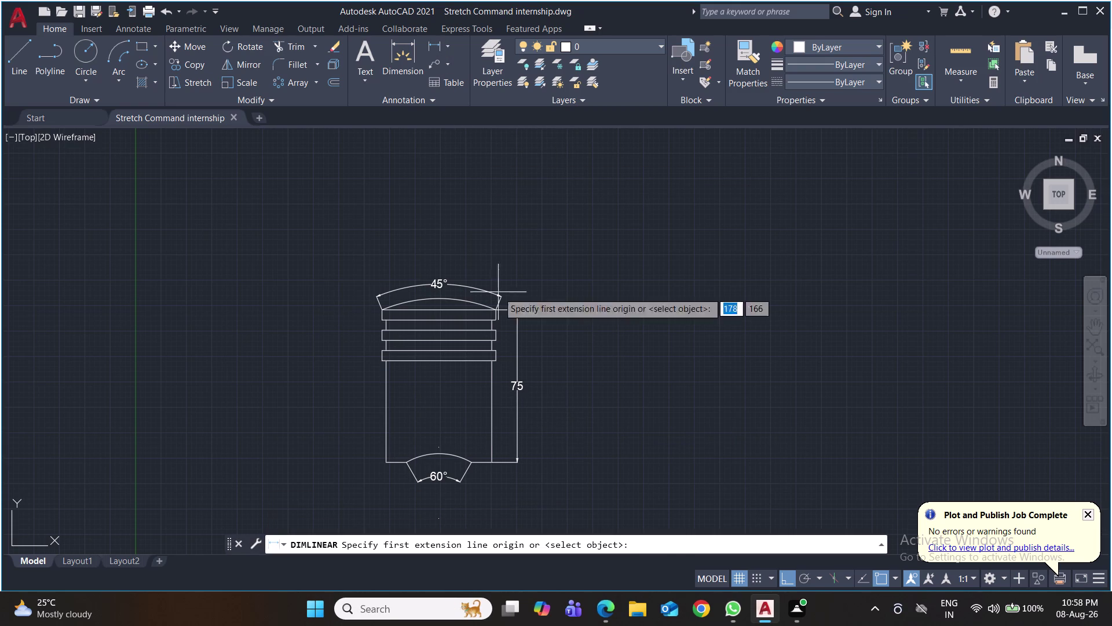
click(409, 463)
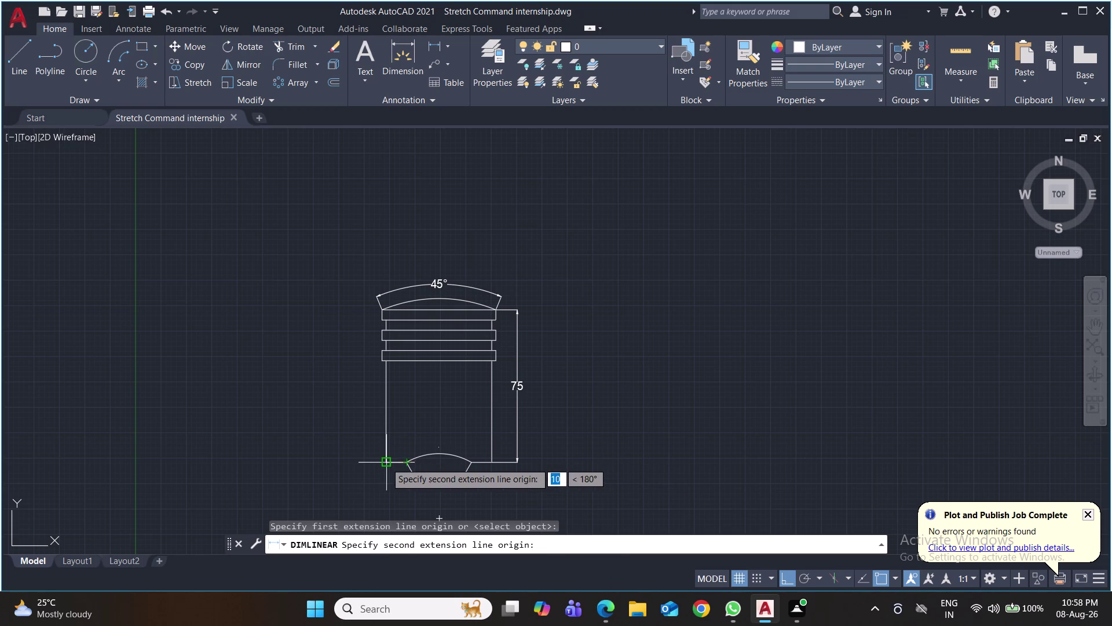
click(386, 462)
click(384, 481)
Add the two 5 ring-groove dimensions left of the rings and save.
key(space)
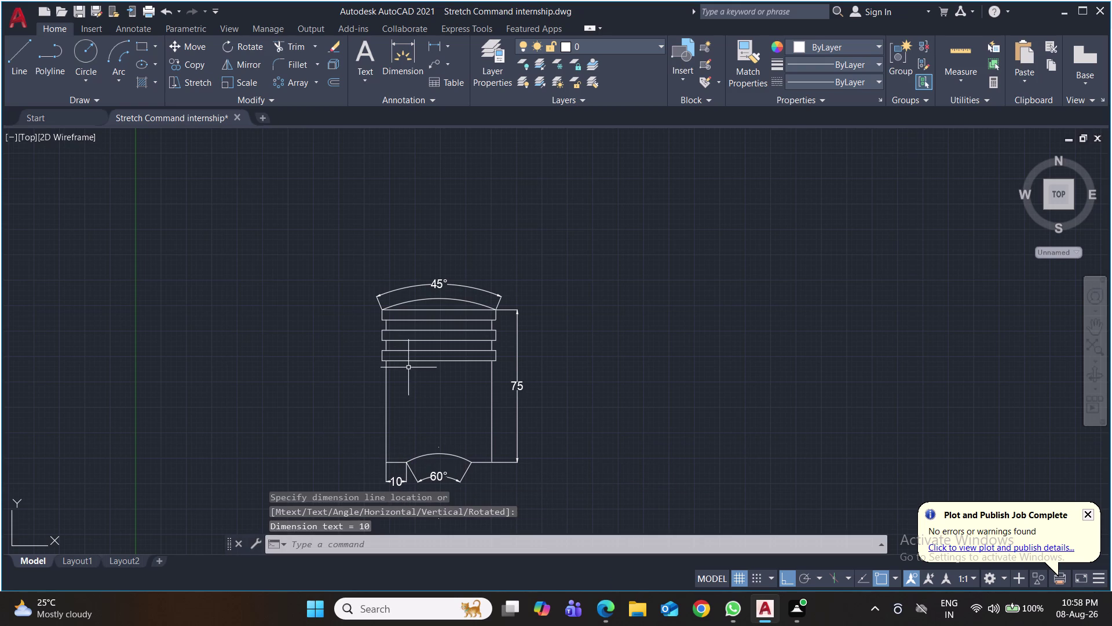
click(382, 361)
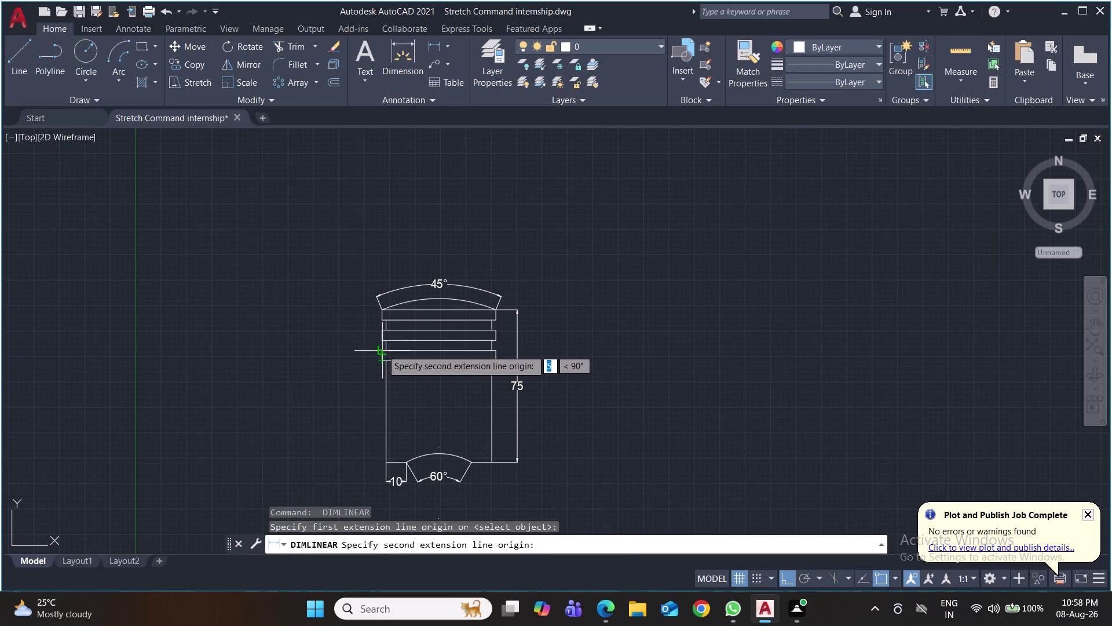
click(382, 350)
click(360, 353)
key(space)
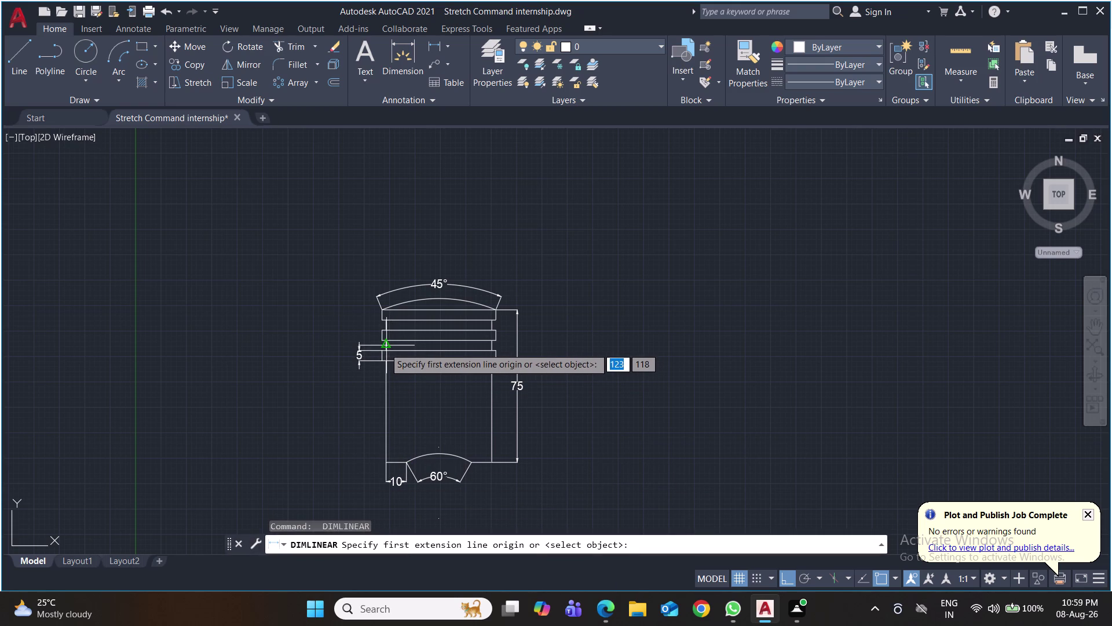
scroll(up, 3)
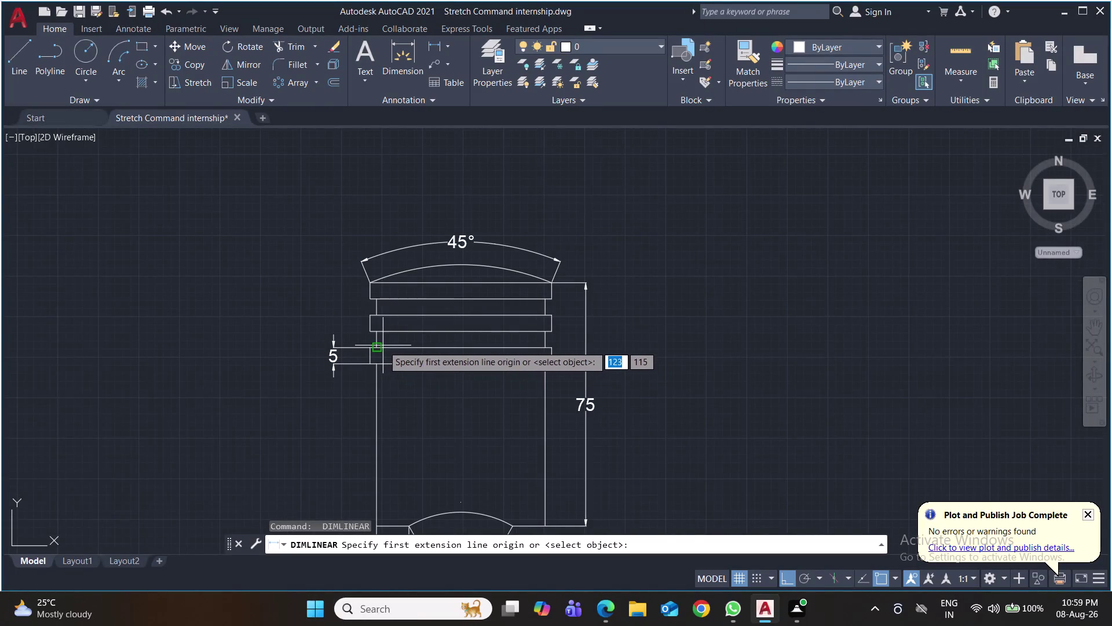
click(380, 346)
click(379, 331)
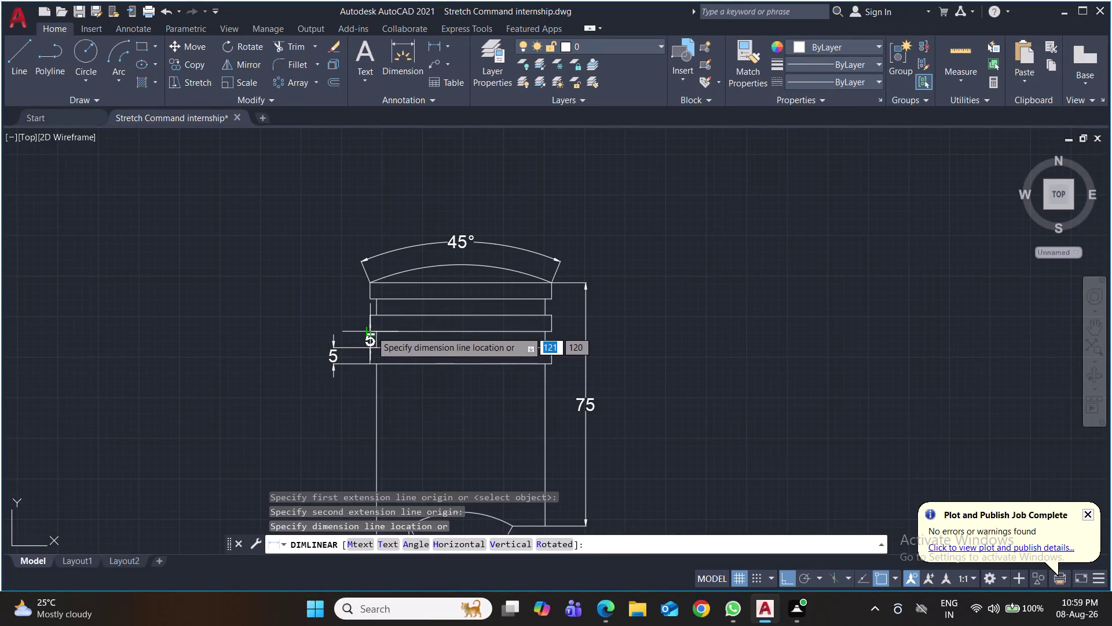
click(362, 332)
key(ctrl+s)
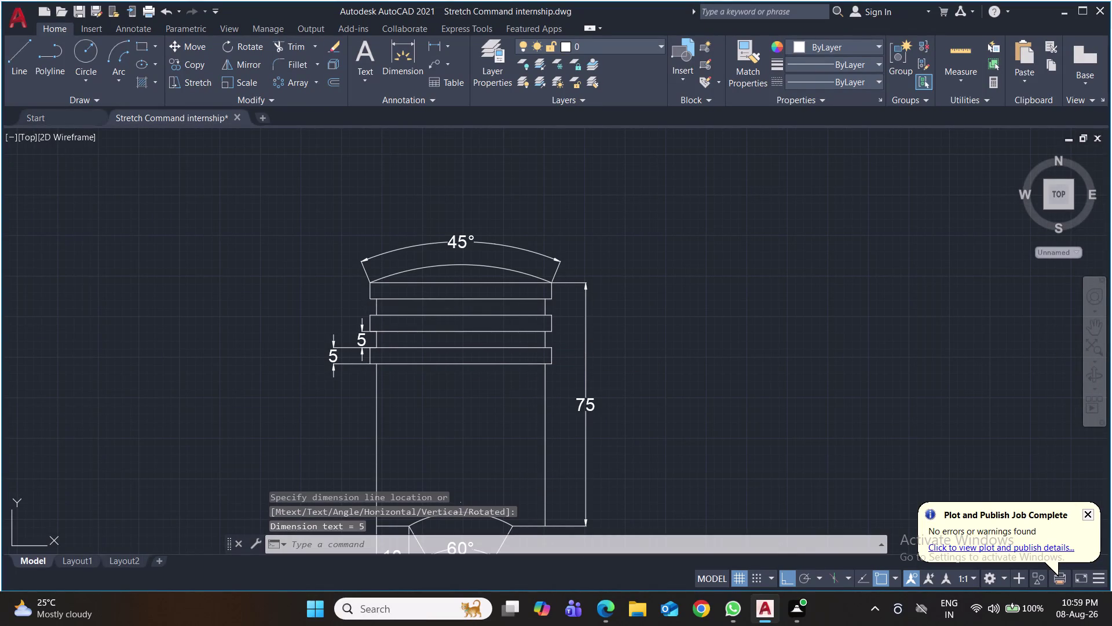
scroll(down, 3)
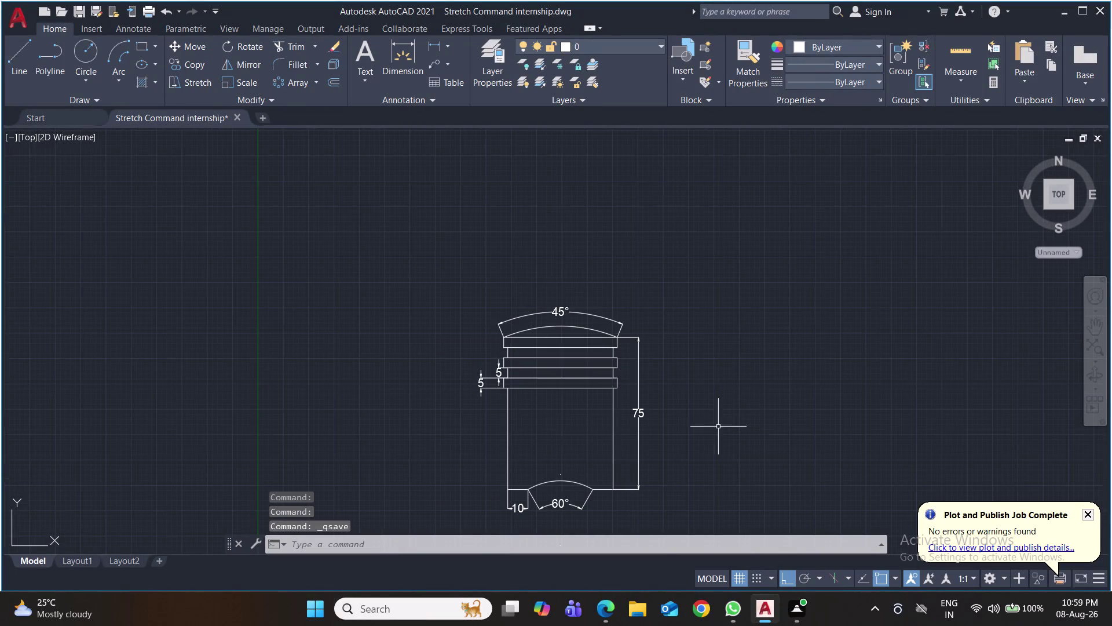
middle_drag(728, 397, 684, 350)
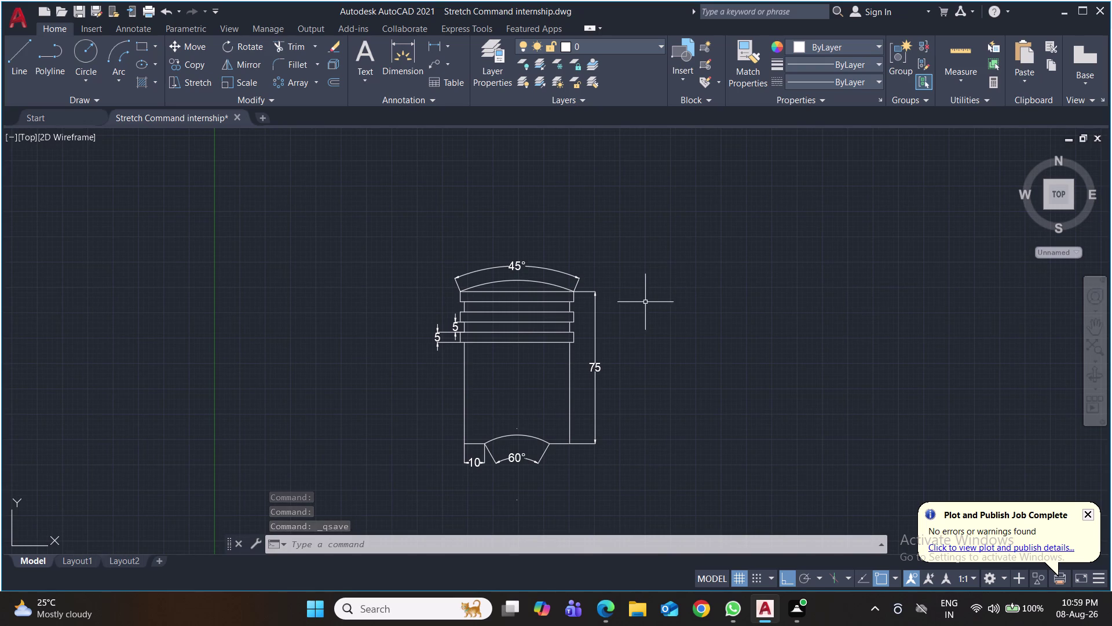
Place a 56 crown-width dimension above the piston head and save.
click(435, 41)
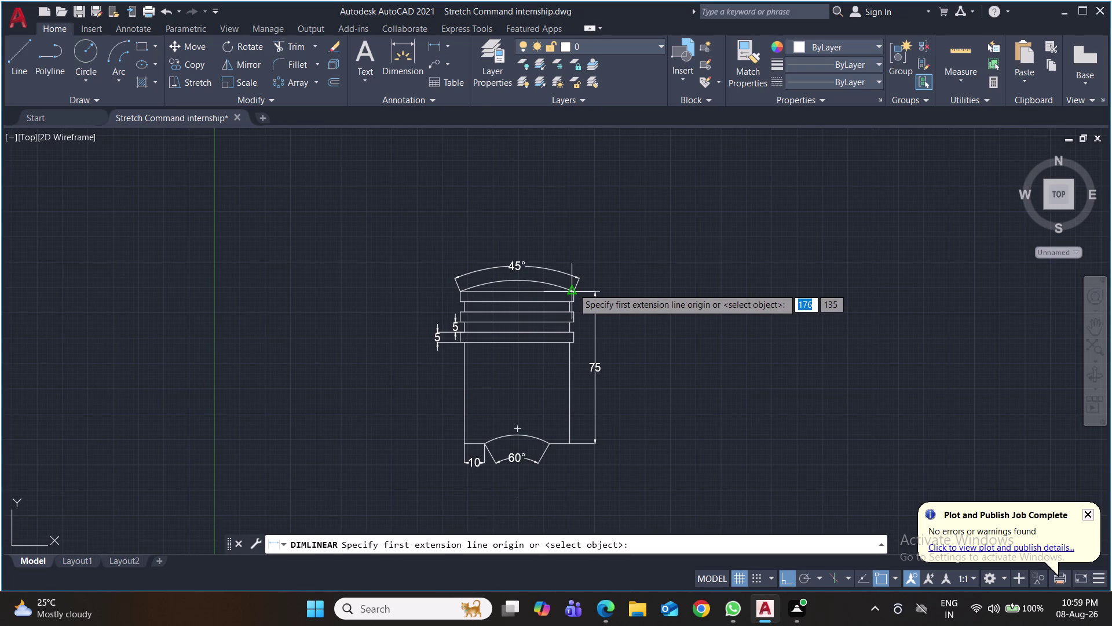
scroll(up, 3)
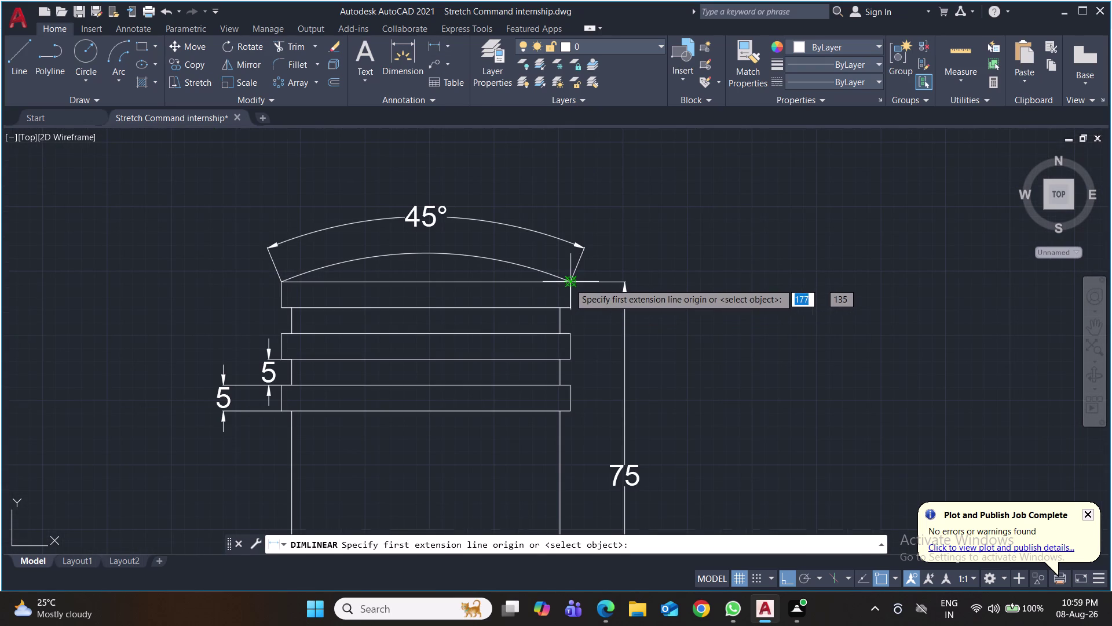
click(569, 283)
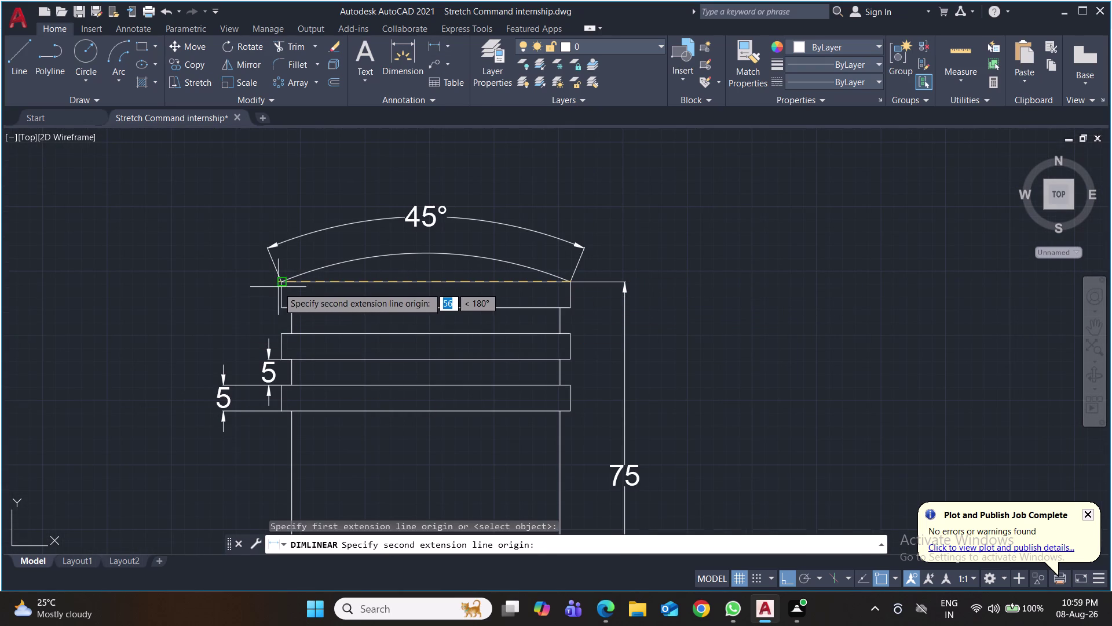
click(280, 283)
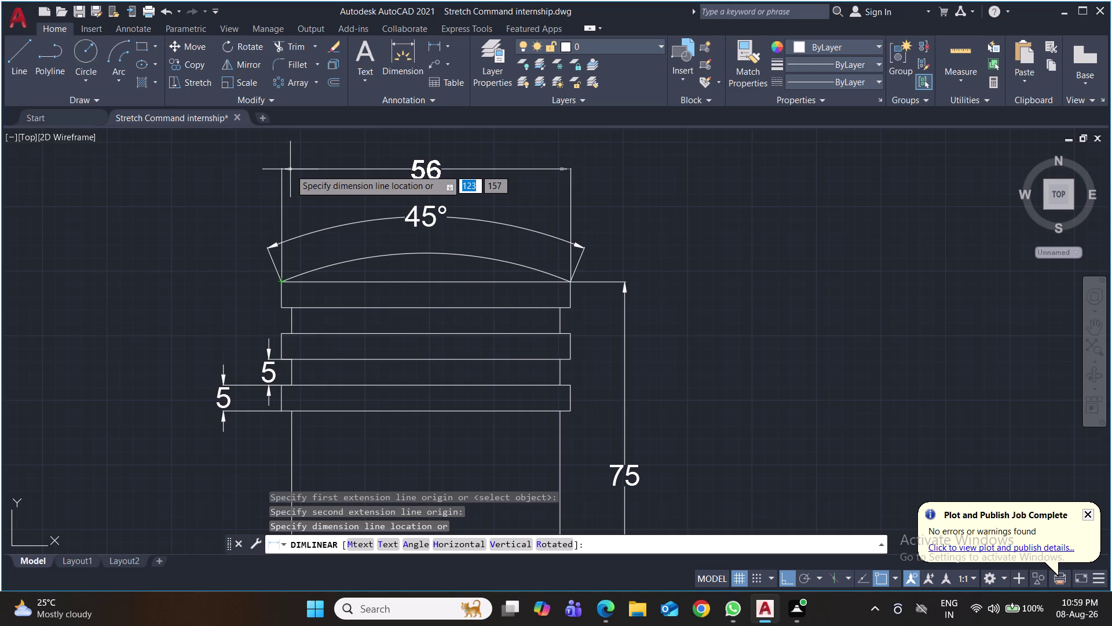
click(291, 169)
key(ctrl+s)
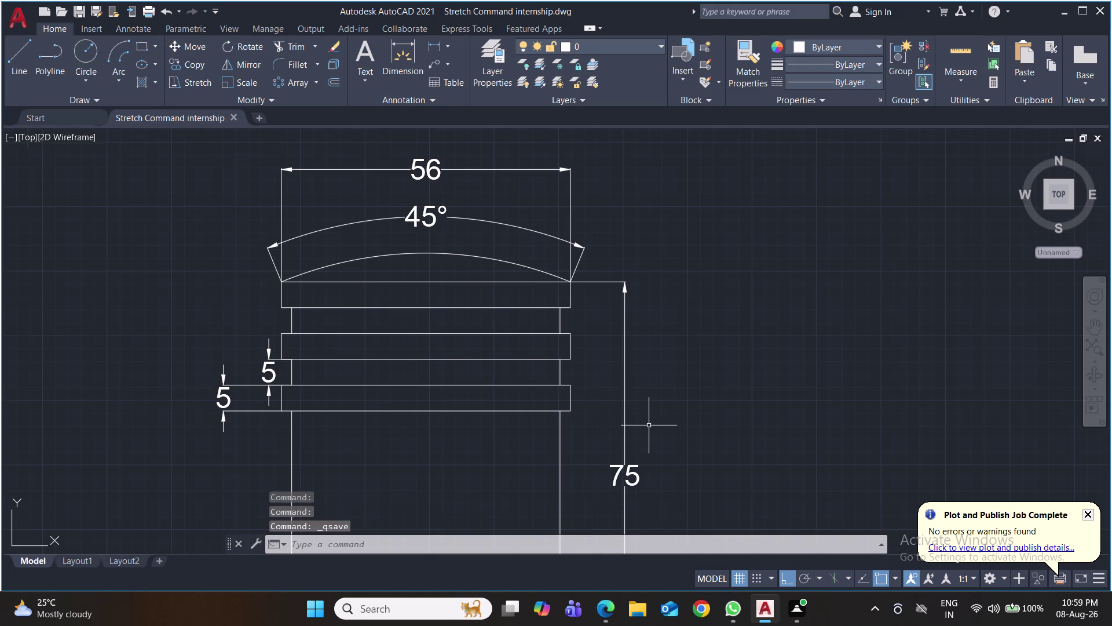
scroll(down, 3)
scroll(down, 3)
middle_drag(687, 422, 661, 365)
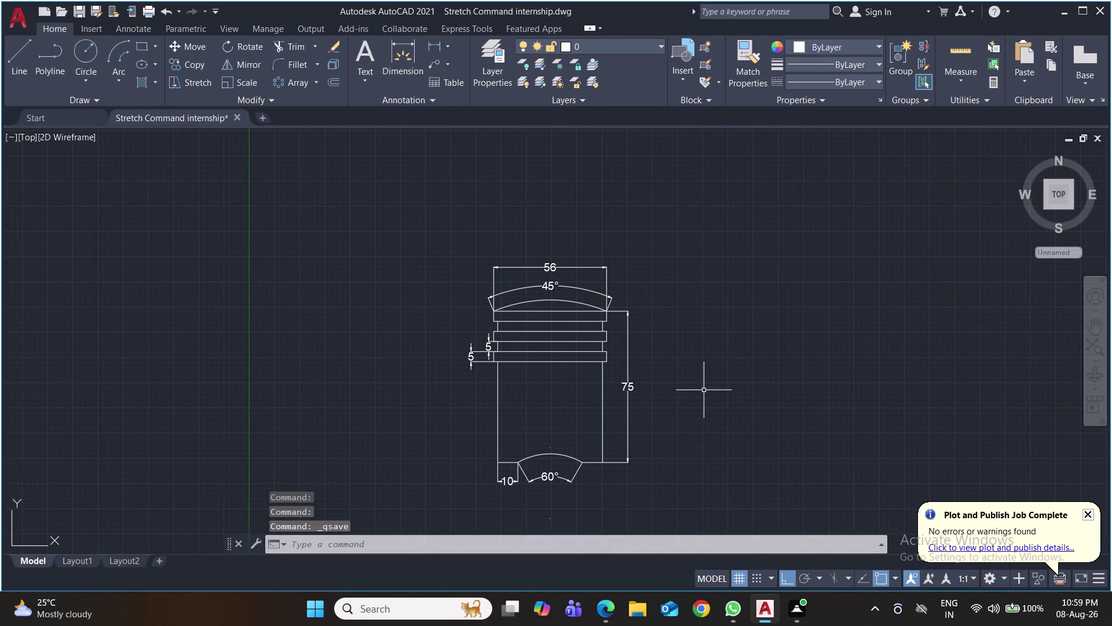
middle_drag(722, 390, 661, 387)
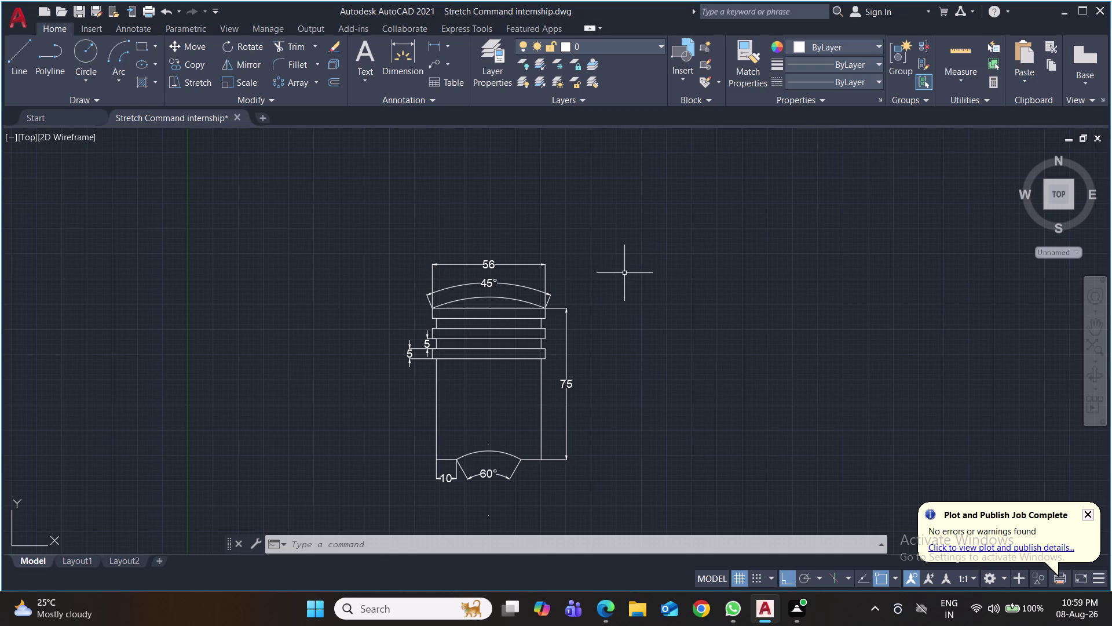
Window-select the dimensioned piston and copy it to the right of the original.
click(622, 297)
click(359, 485)
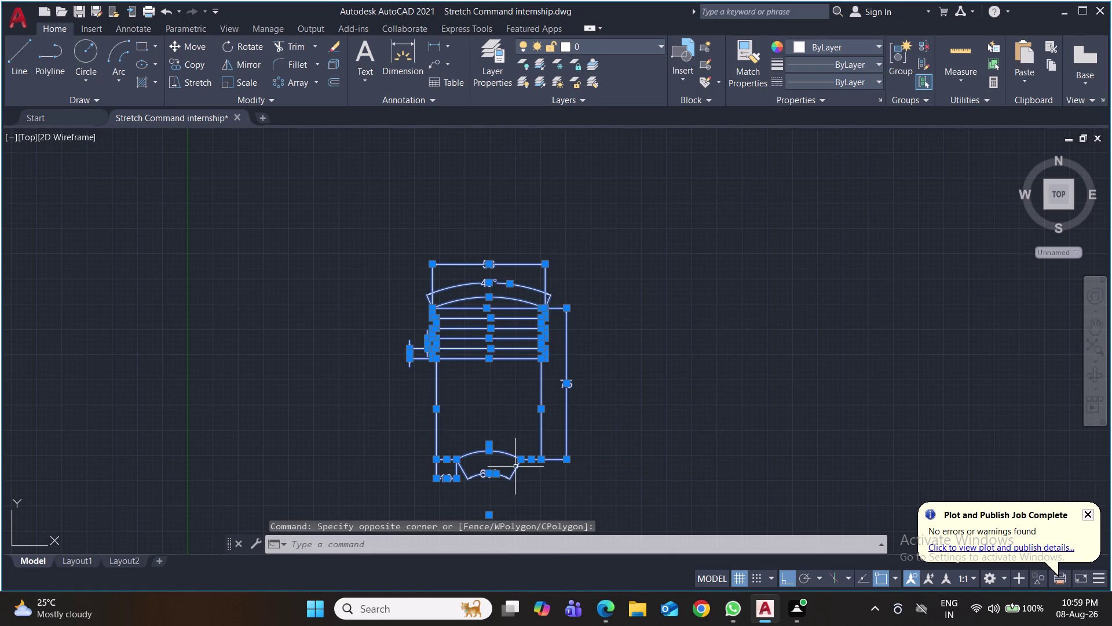
key(c)
key(o)
key(Return)
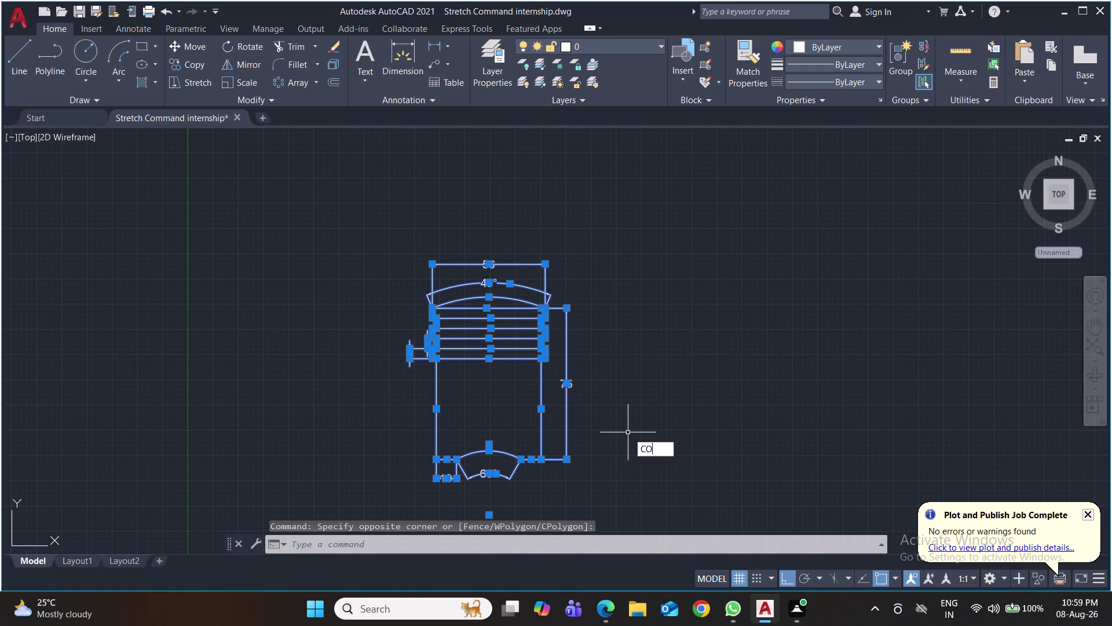
click(616, 427)
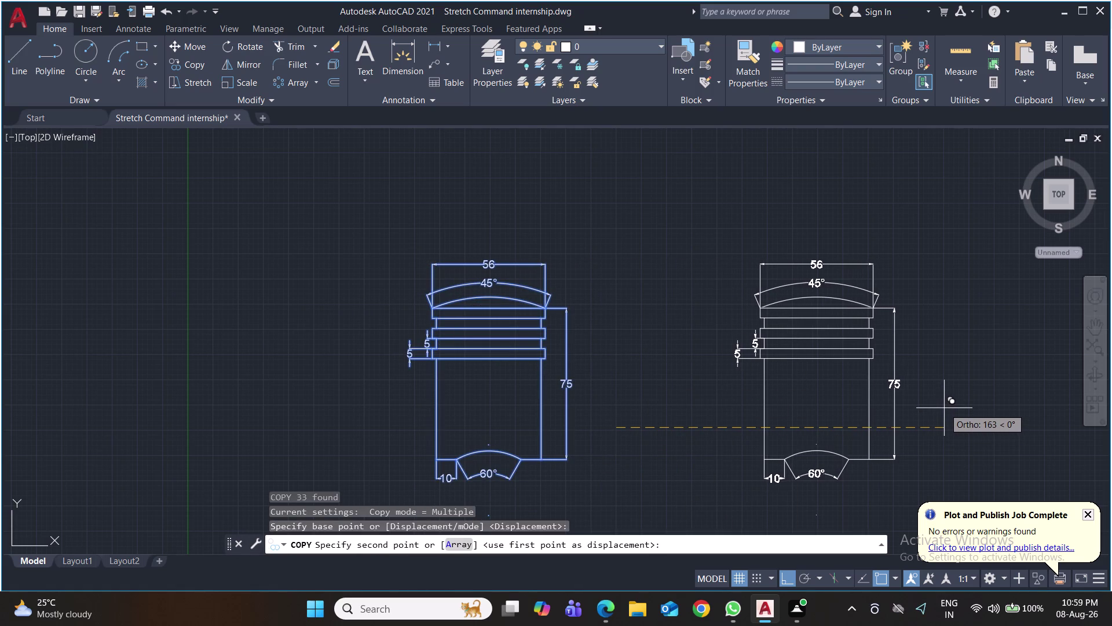
click(949, 408)
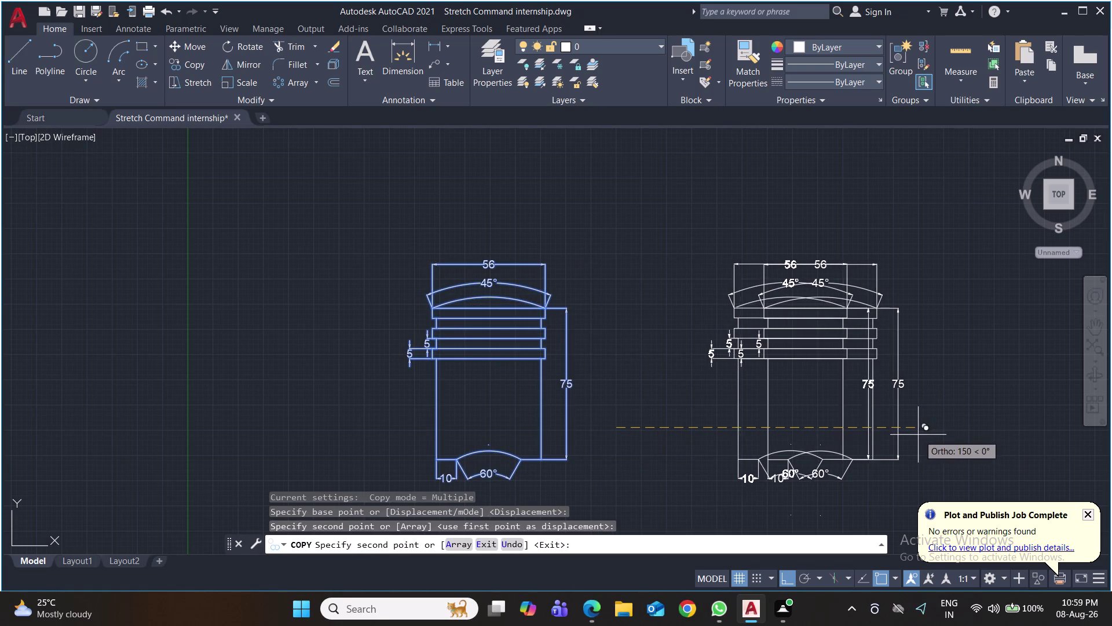
key(Return)
key(l)
key(Return)
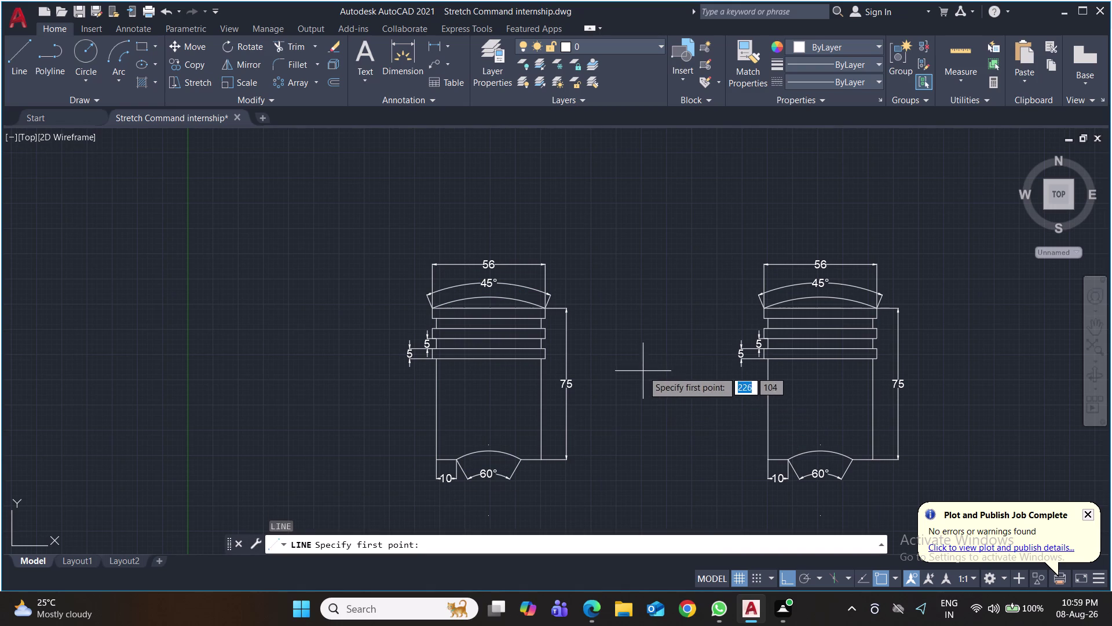
Draw a short horizontal line between the pistons, offset it 3 units, and save.
click(637, 353)
click(675, 353)
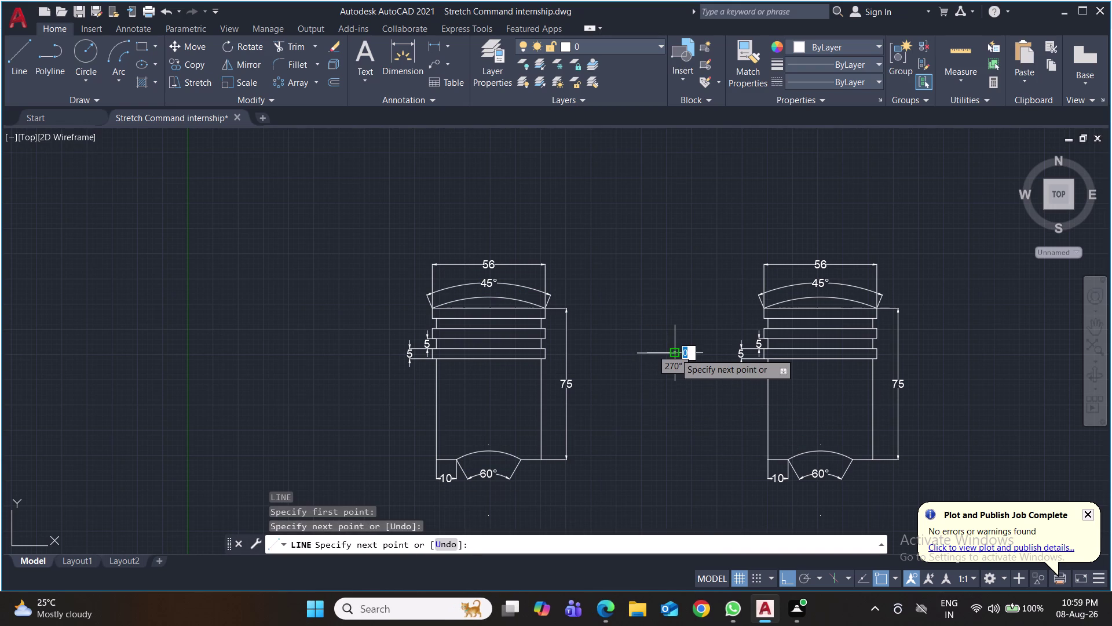
key(Return)
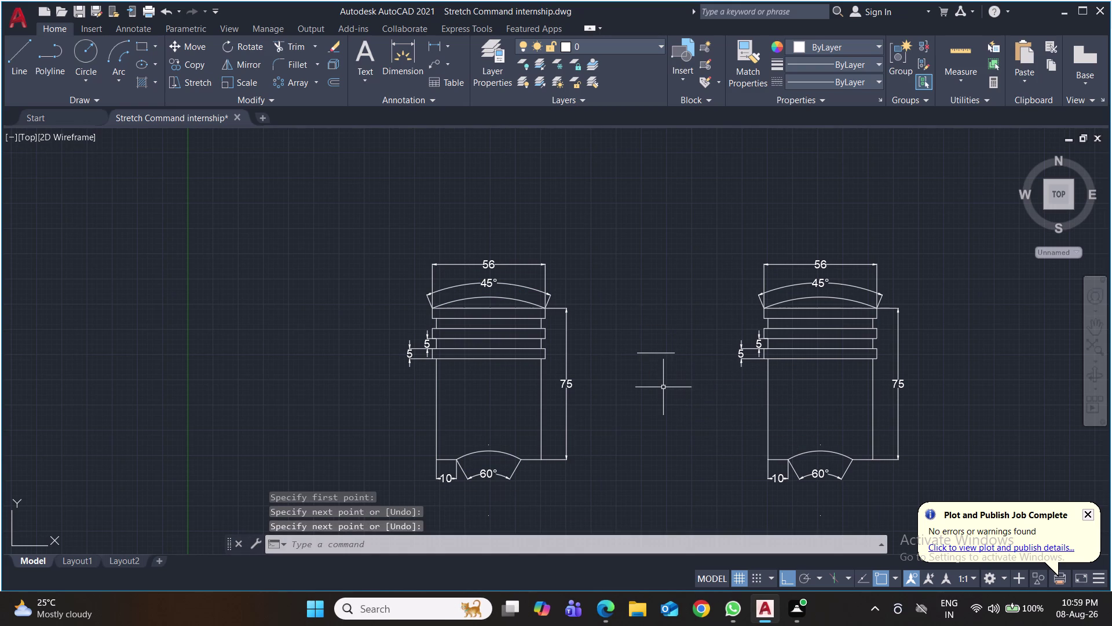
key(o)
key(Return)
click(652, 354)
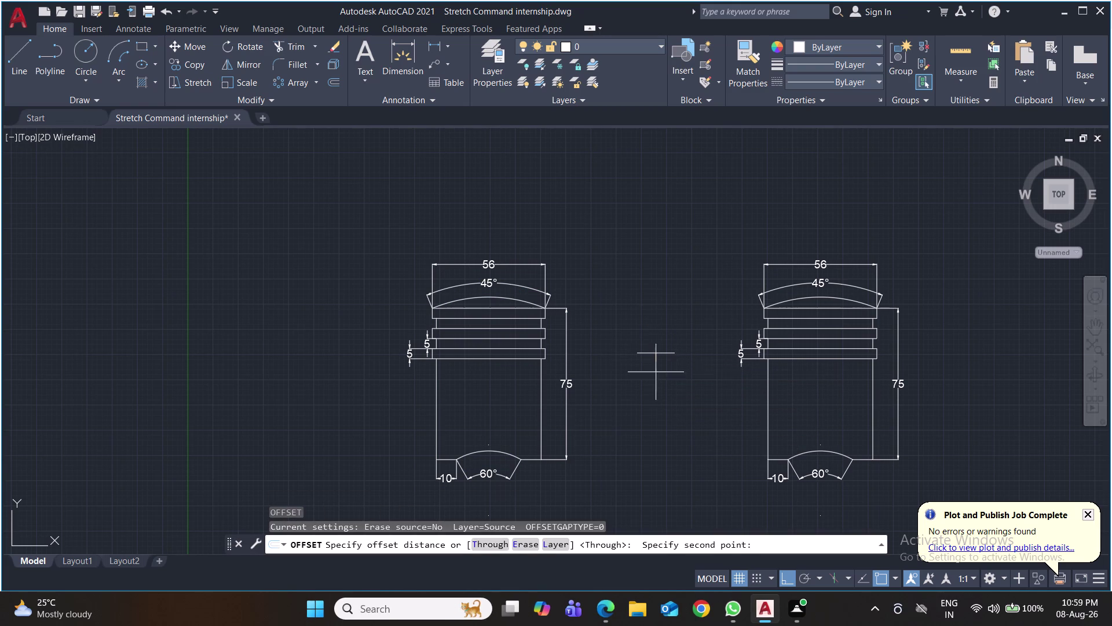
click(657, 381)
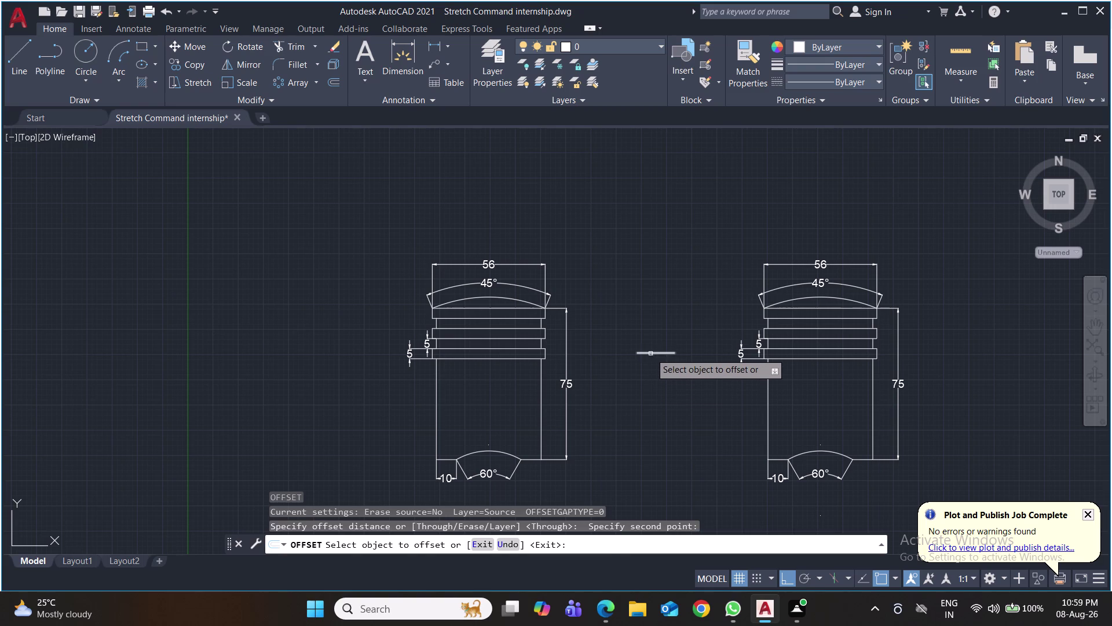
click(652, 352)
key(3)
key(Return)
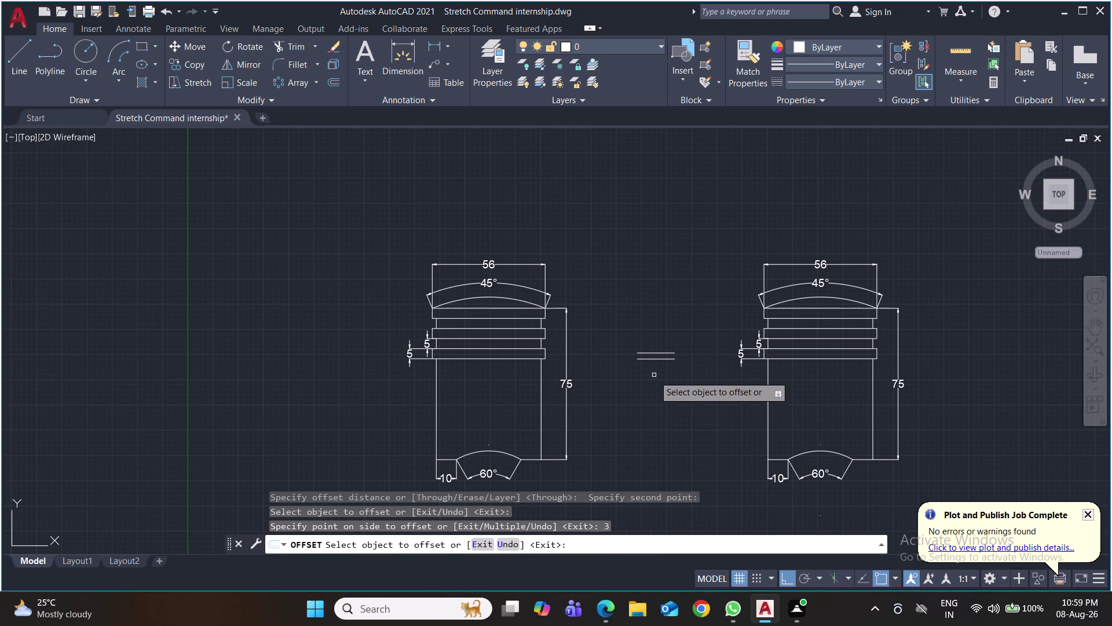
key(ctrl+s)
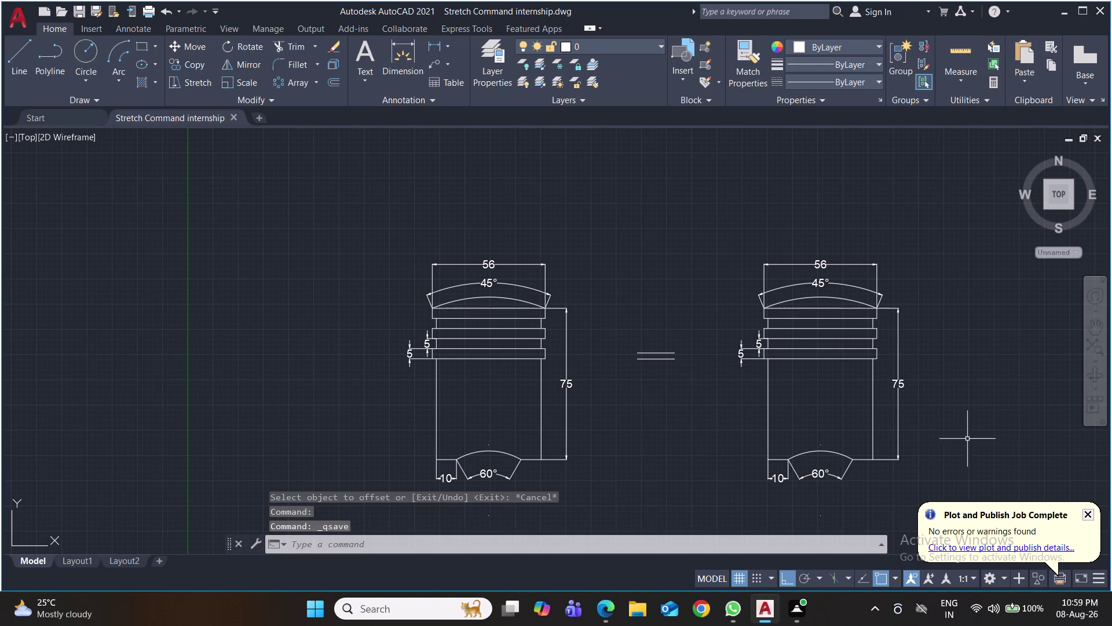
middle_drag(968, 438, 769, 412)
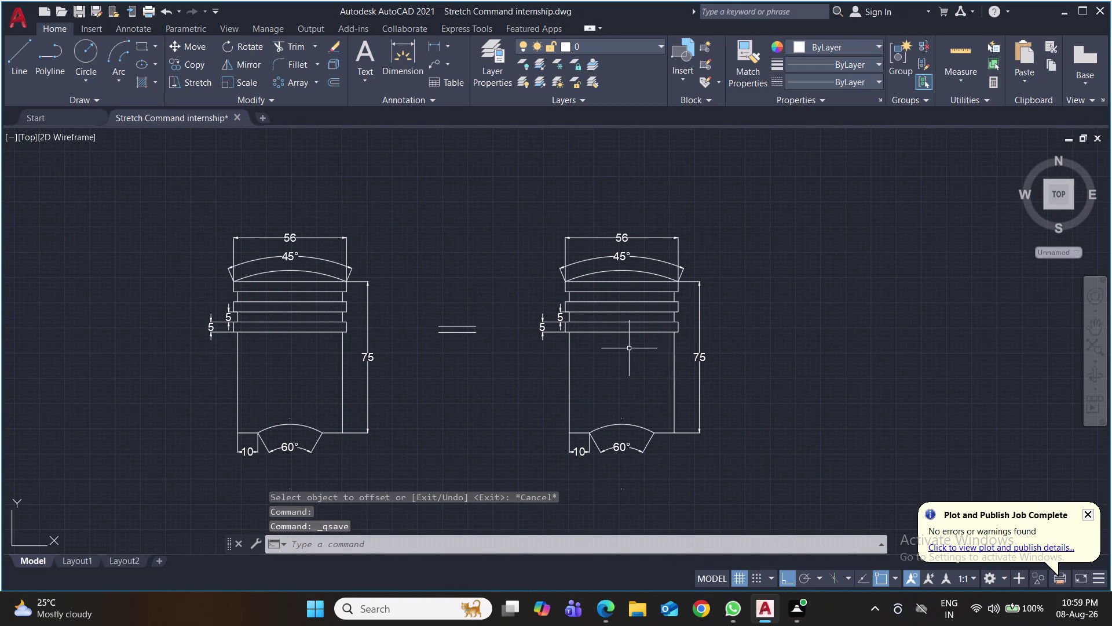
key(s)
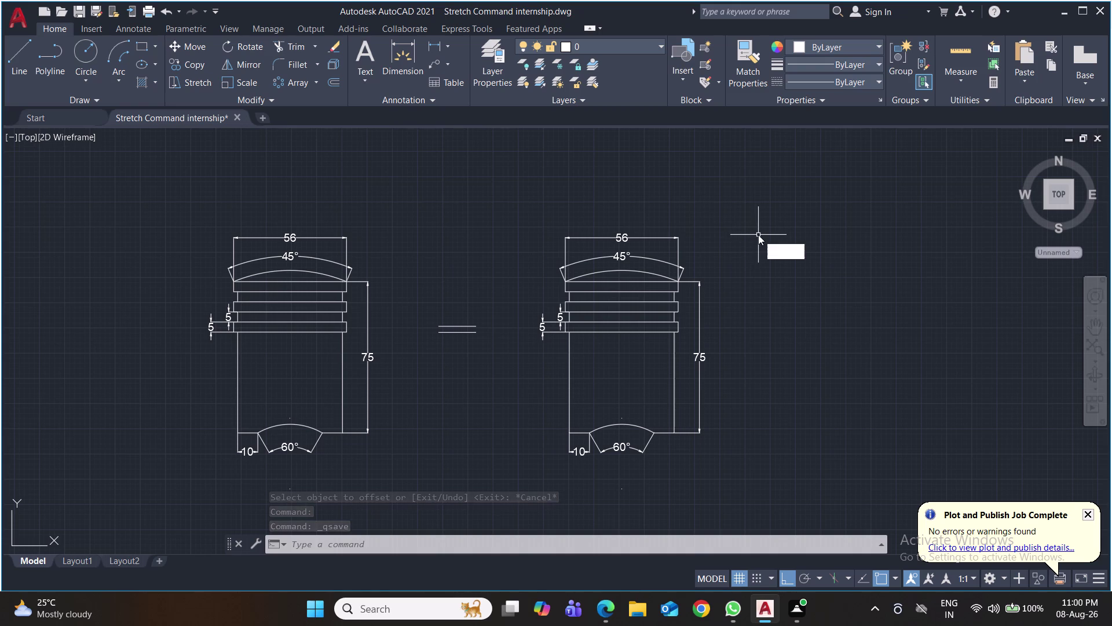
key(Return)
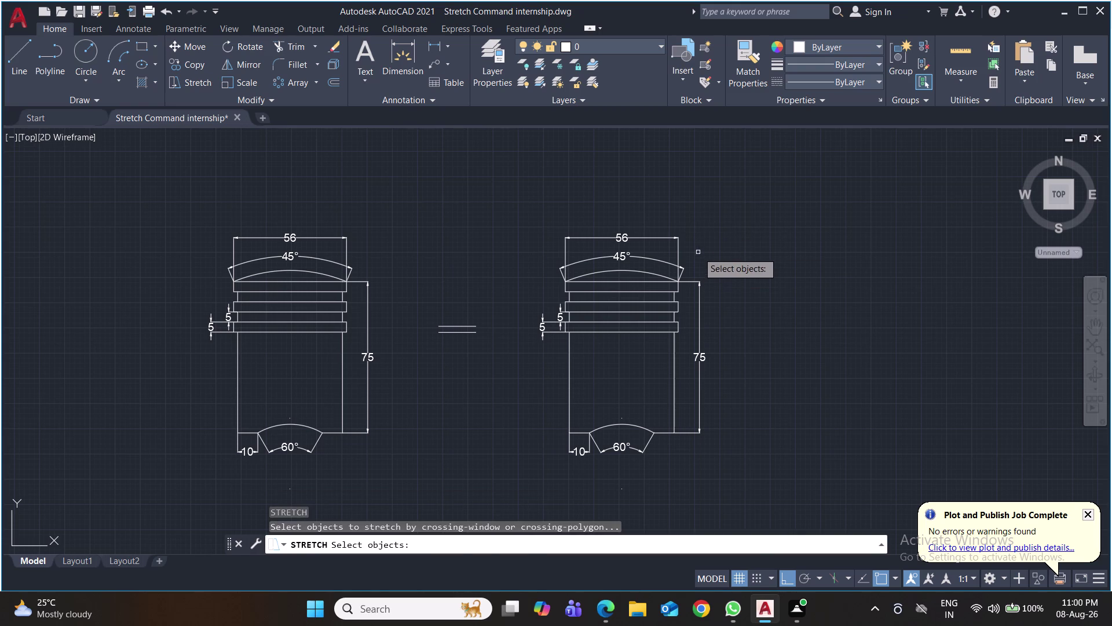
click(697, 241)
click(624, 460)
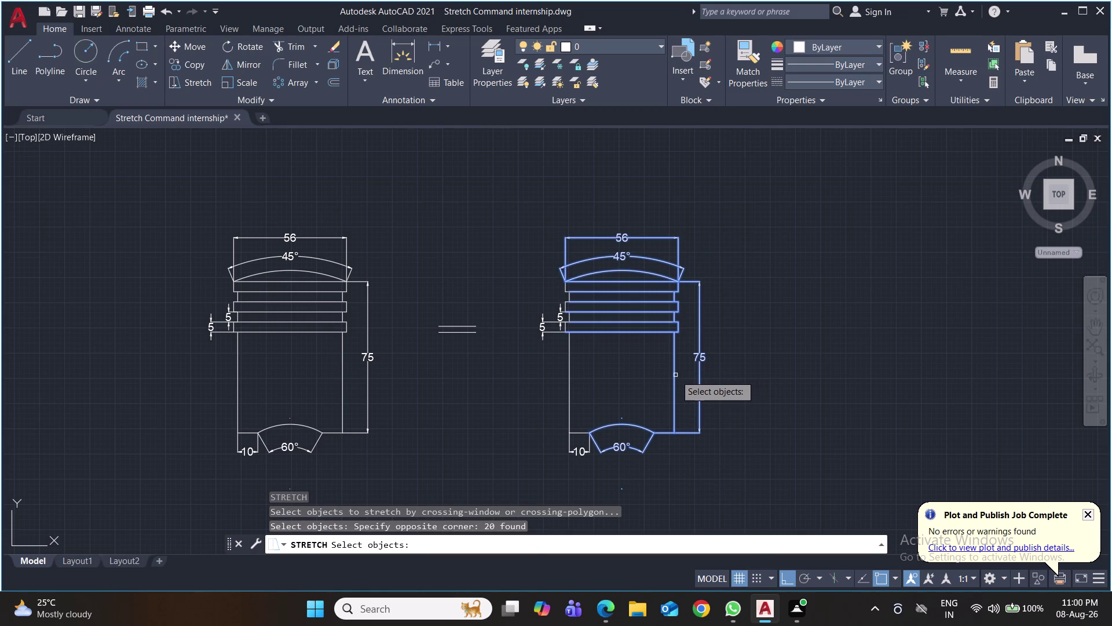
key(Return)
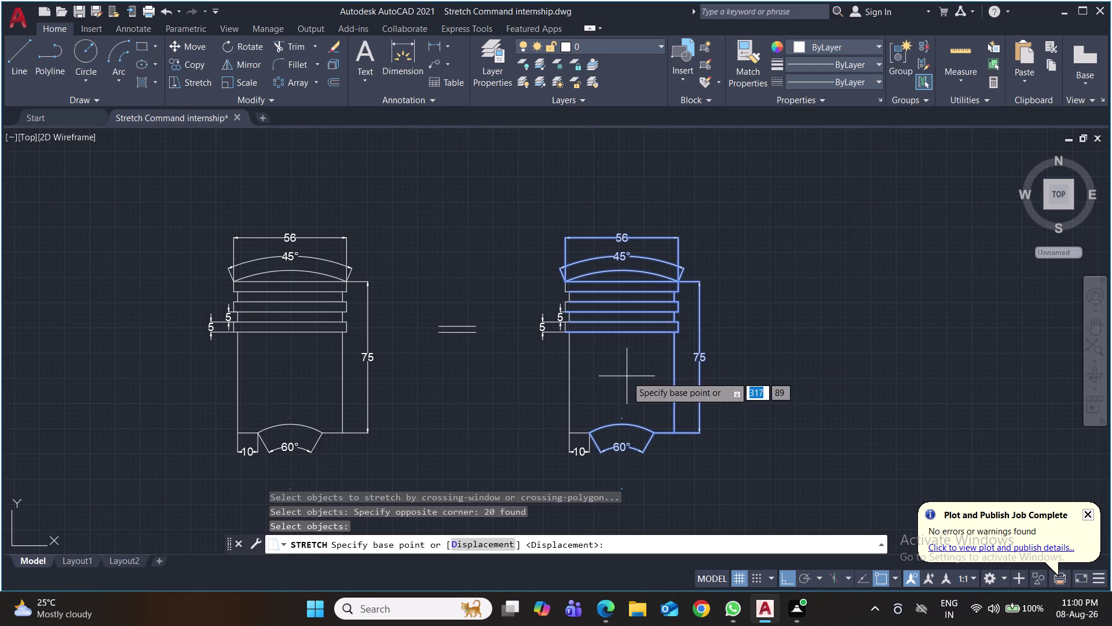
click(671, 433)
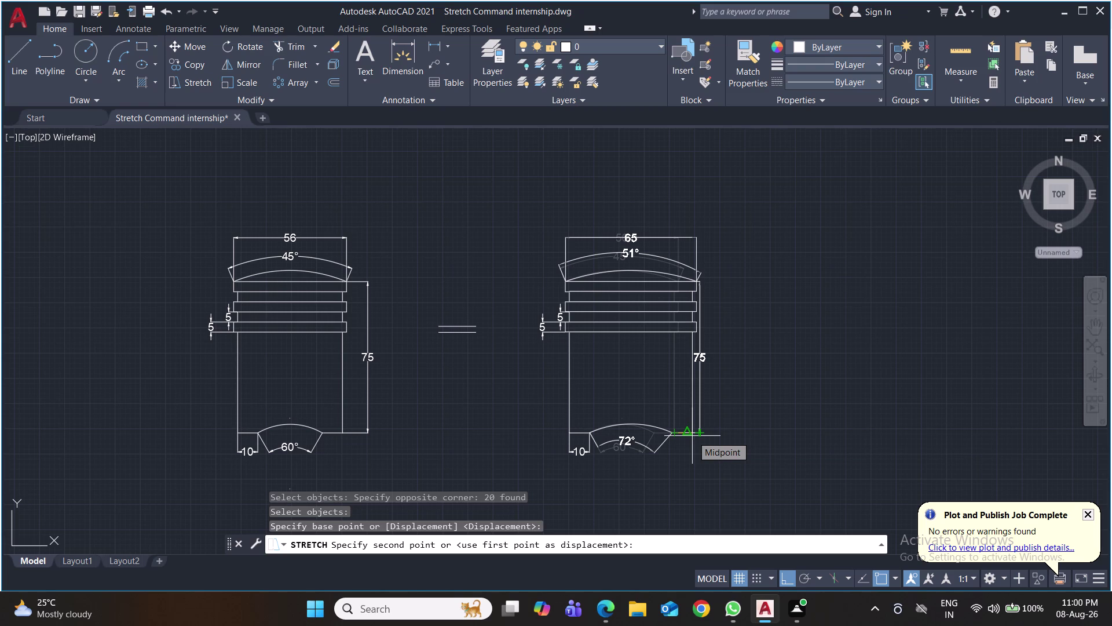
text(3)
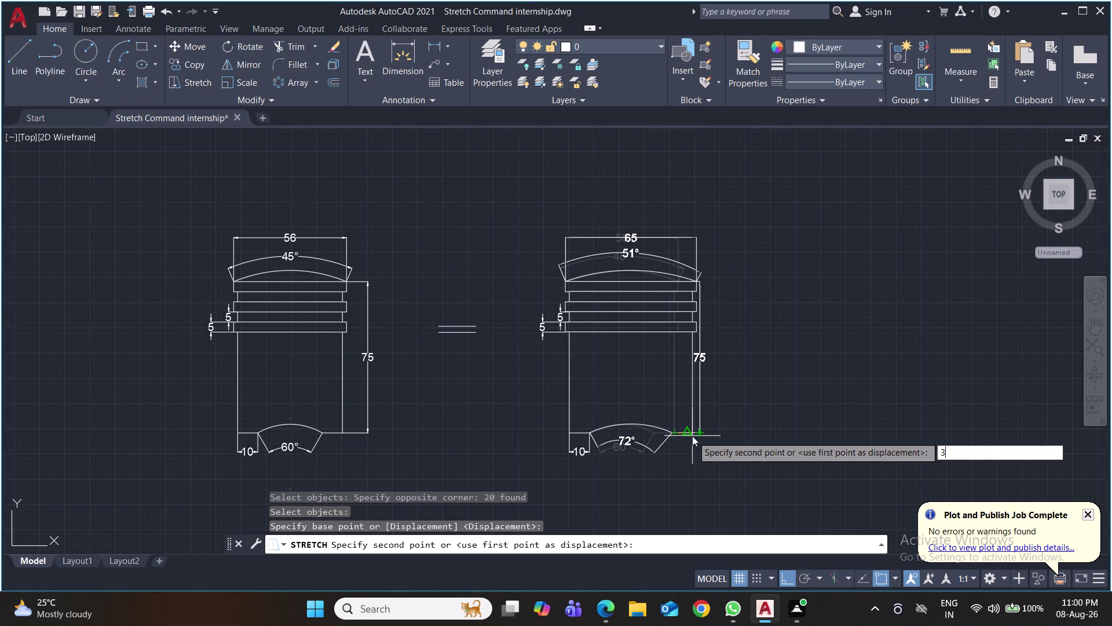
text(0)
key(Return)
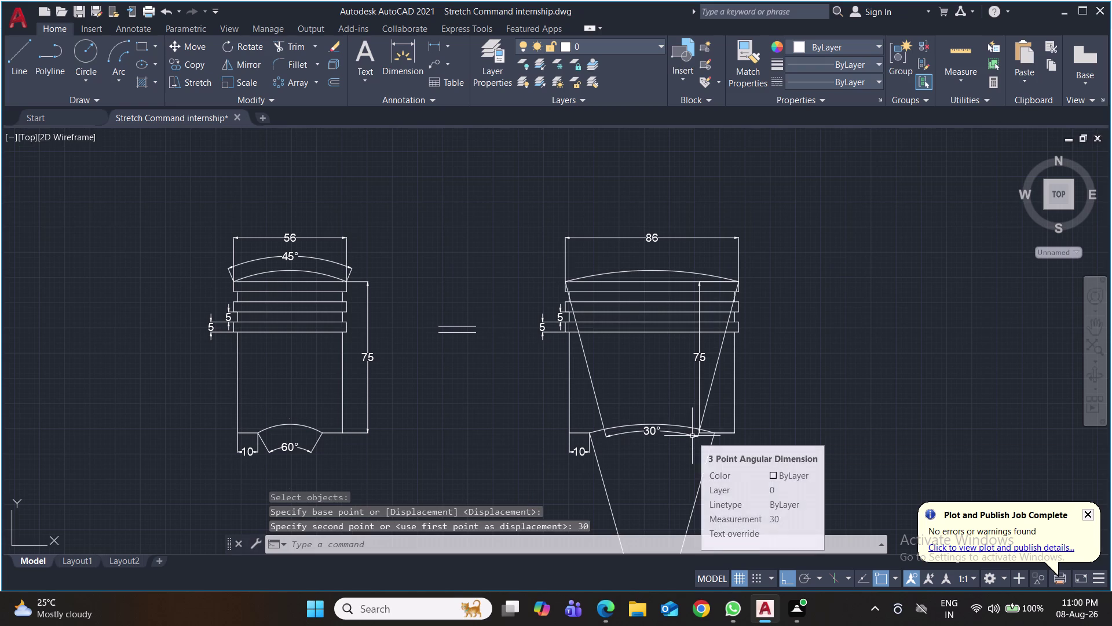
key(ctrl+z)
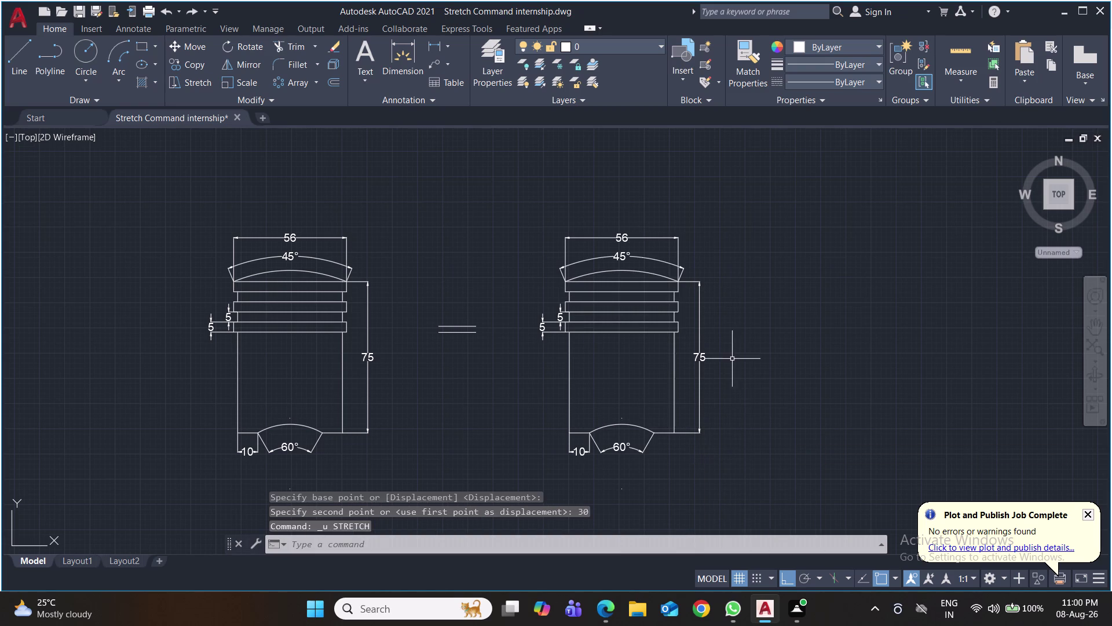
click(700, 335)
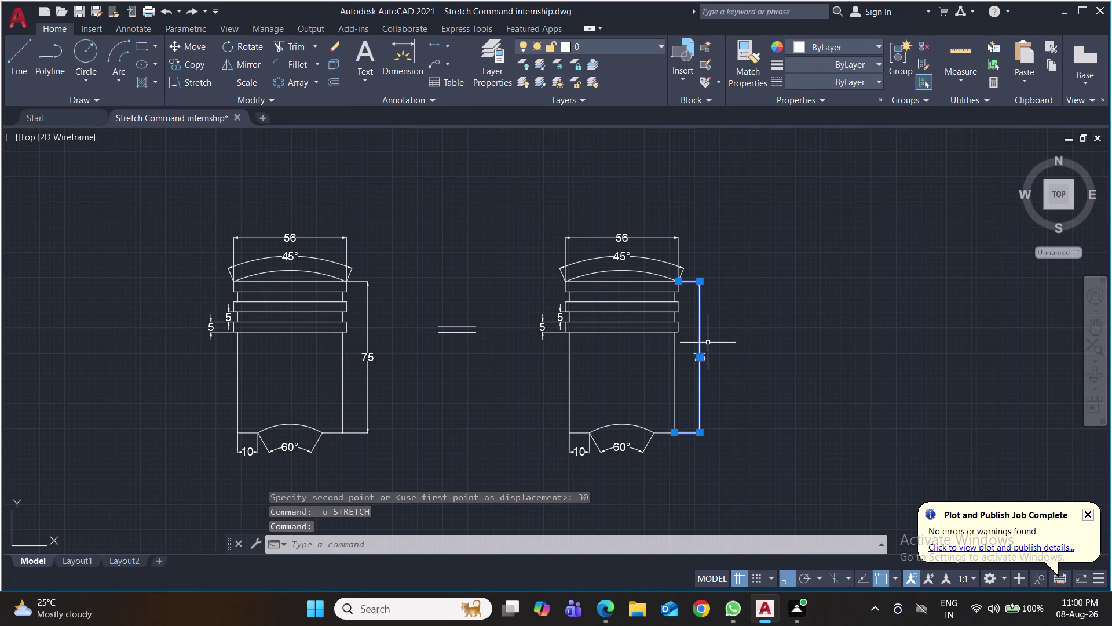
Delete the copy's 75, 56, 45°, 60° and 10 dimensions.
key(Delete)
click(661, 236)
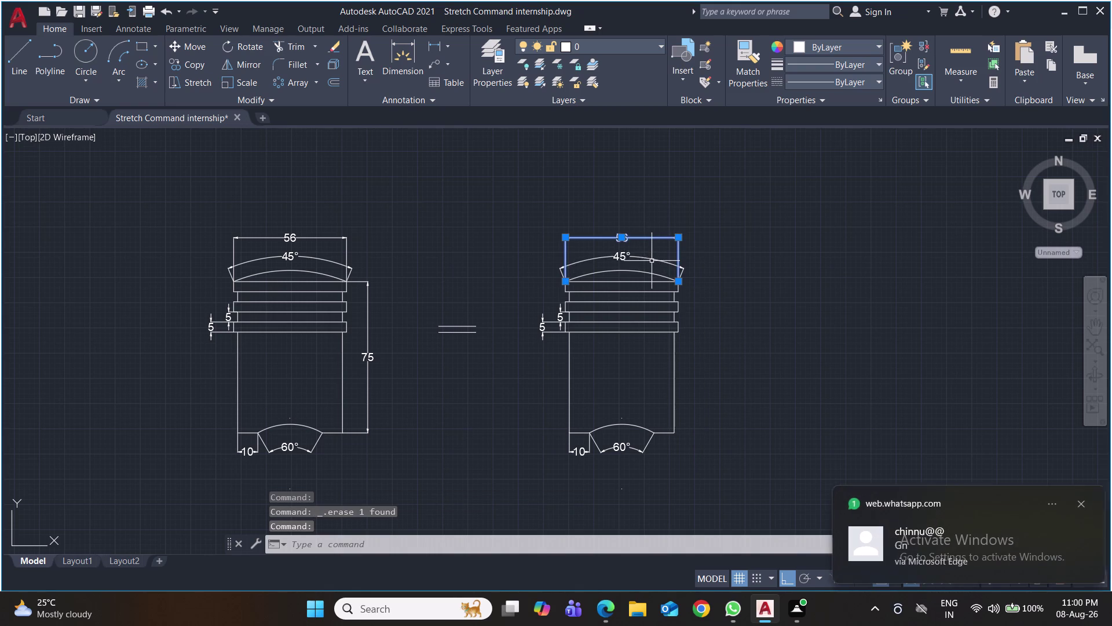
click(651, 261)
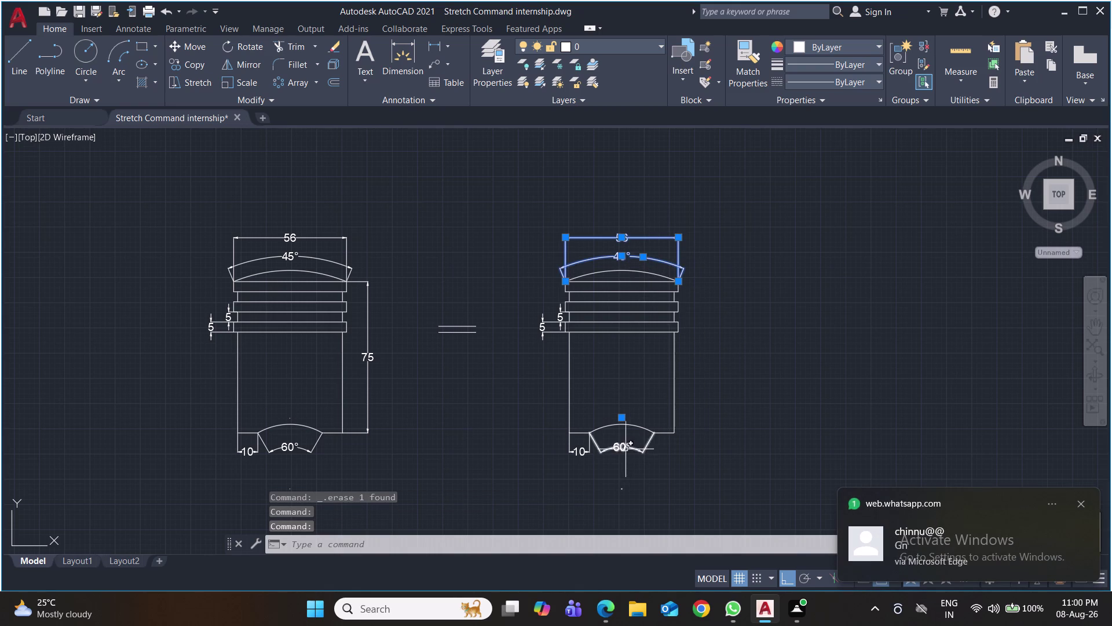
click(625, 450)
click(582, 453)
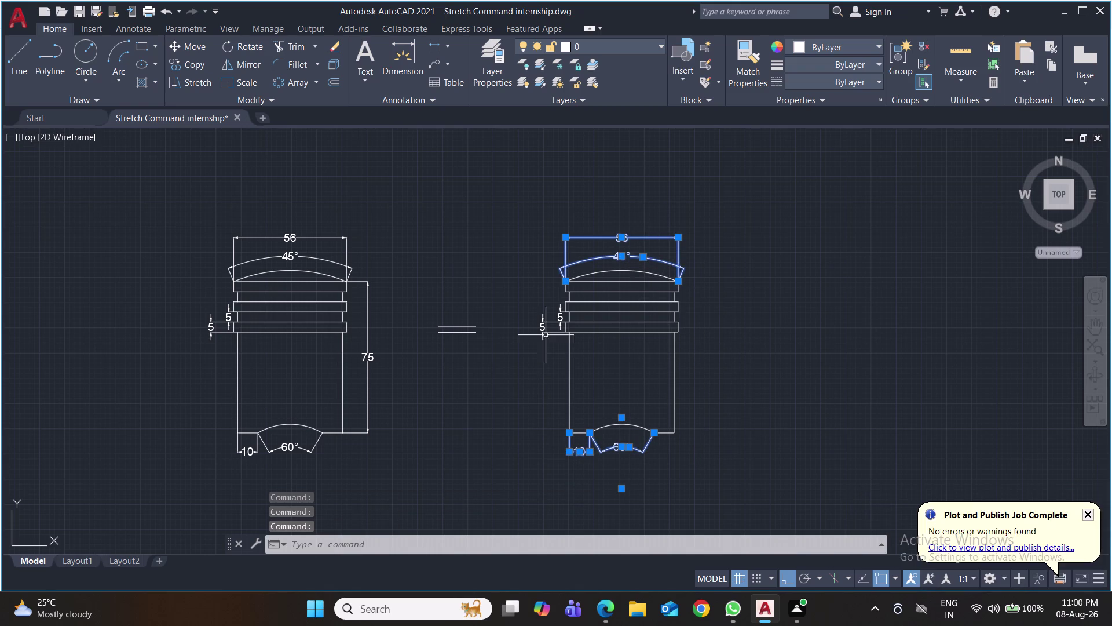
click(543, 327)
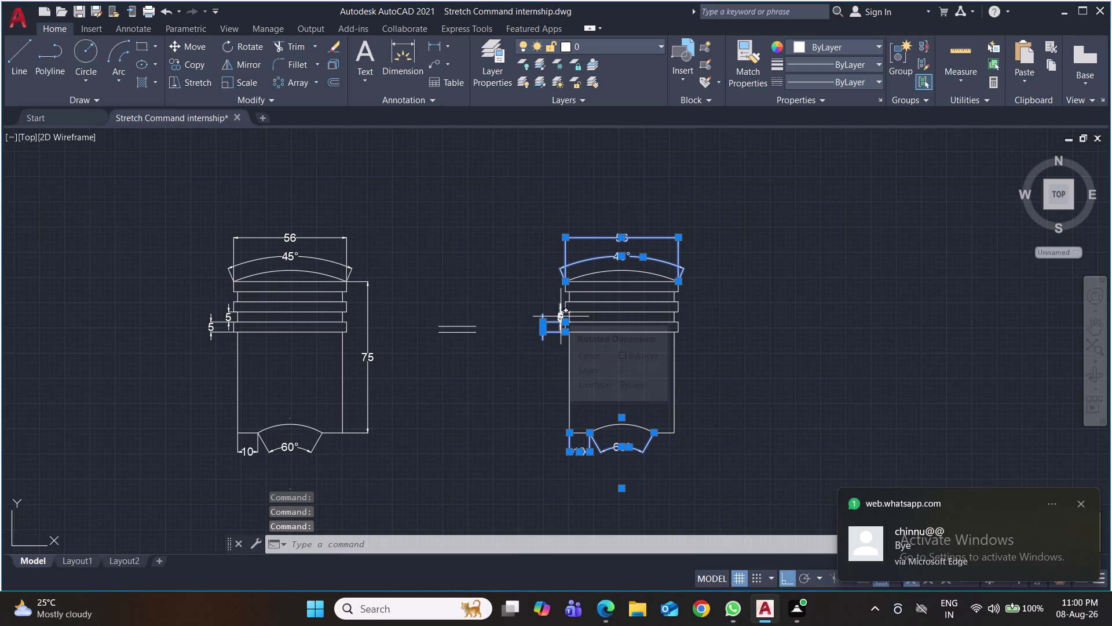
click(517, 410)
click(524, 373)
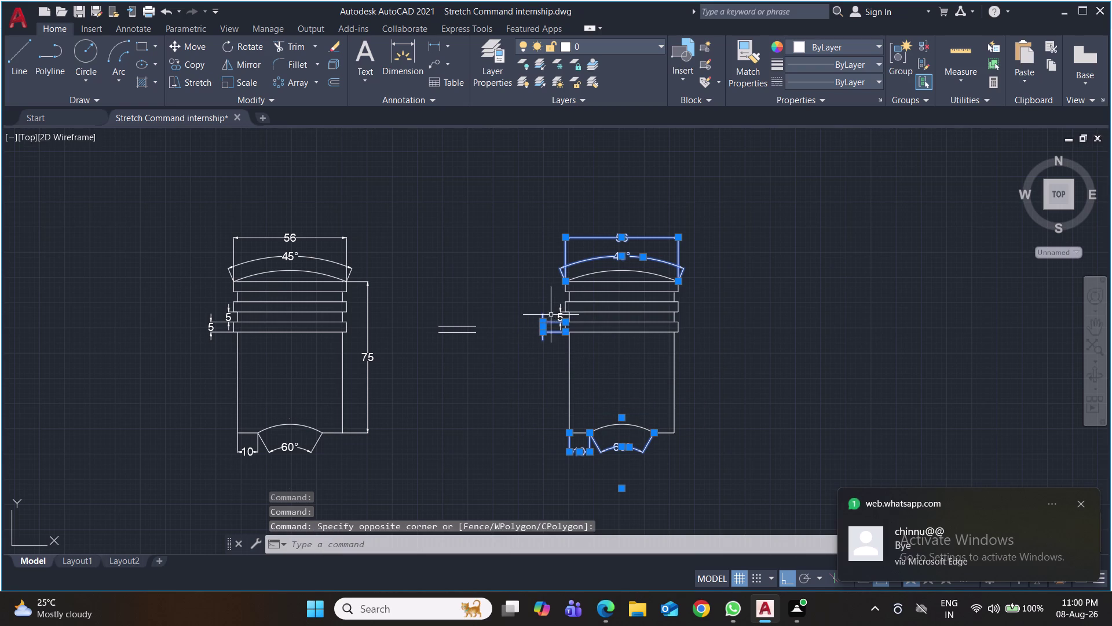
key(Delete)
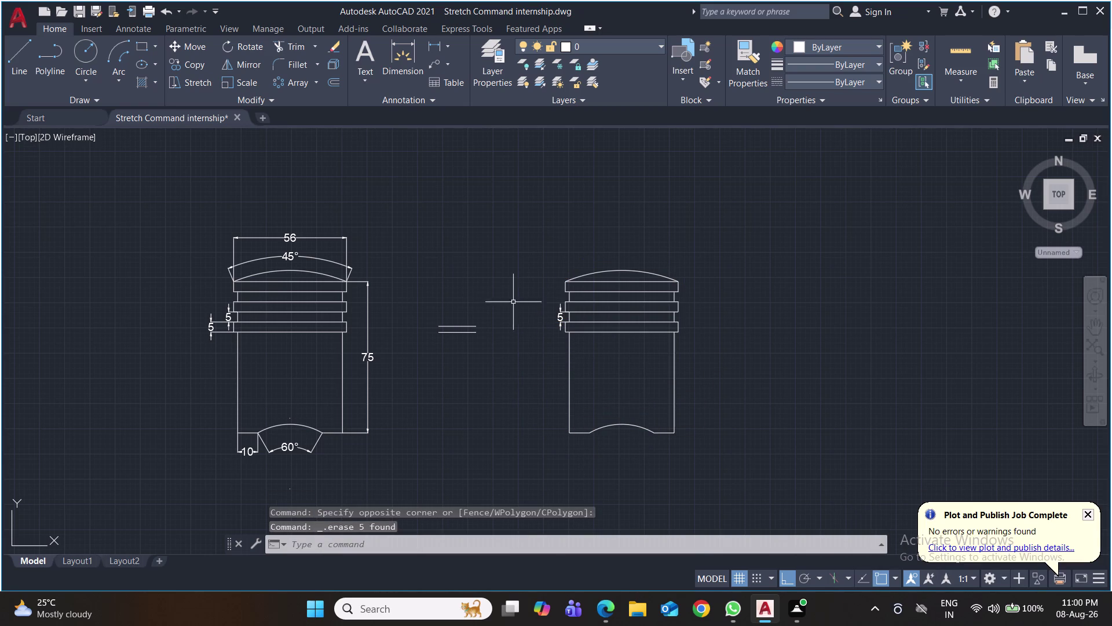
key(s)
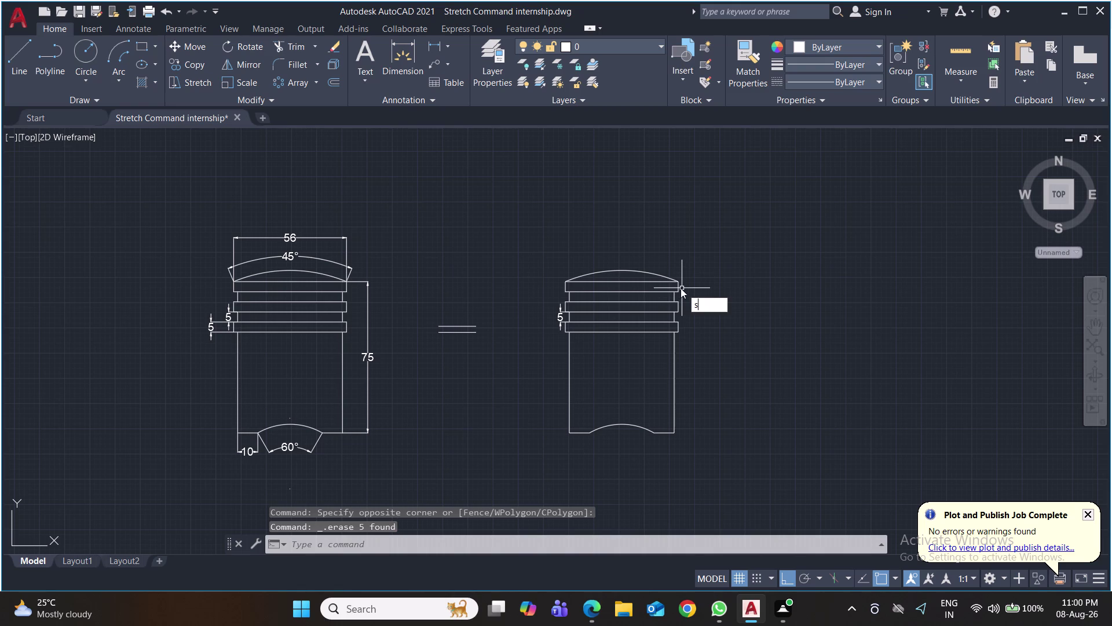
key(Return)
Attempt a 30-unit stretch of the copy's right side, then cancel the failed result.
click(678, 243)
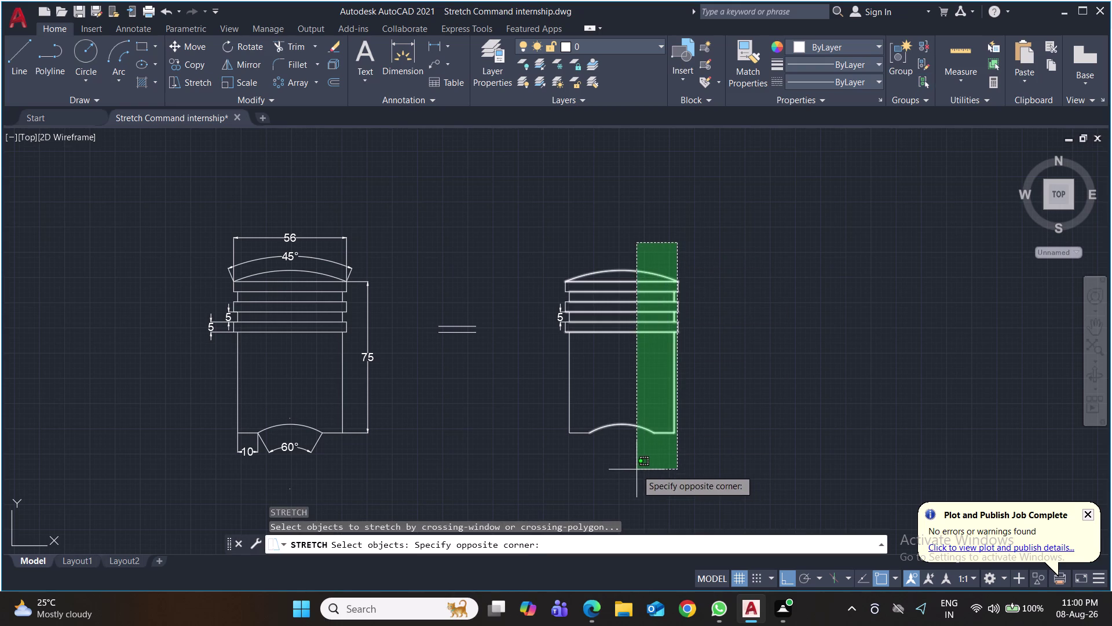
click(637, 468)
key(Return)
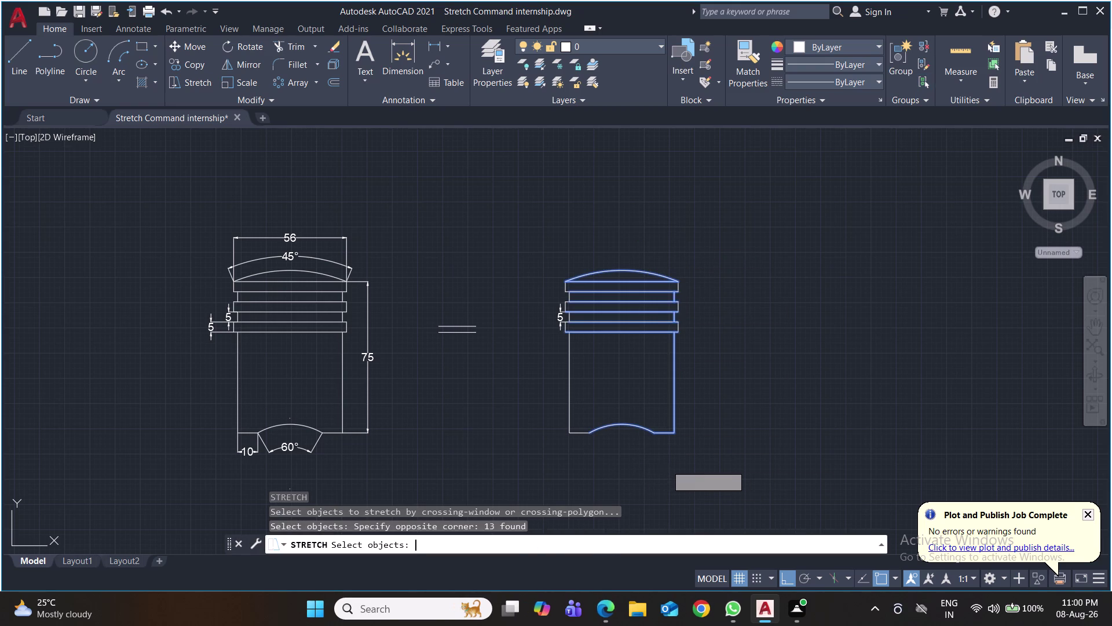
click(674, 436)
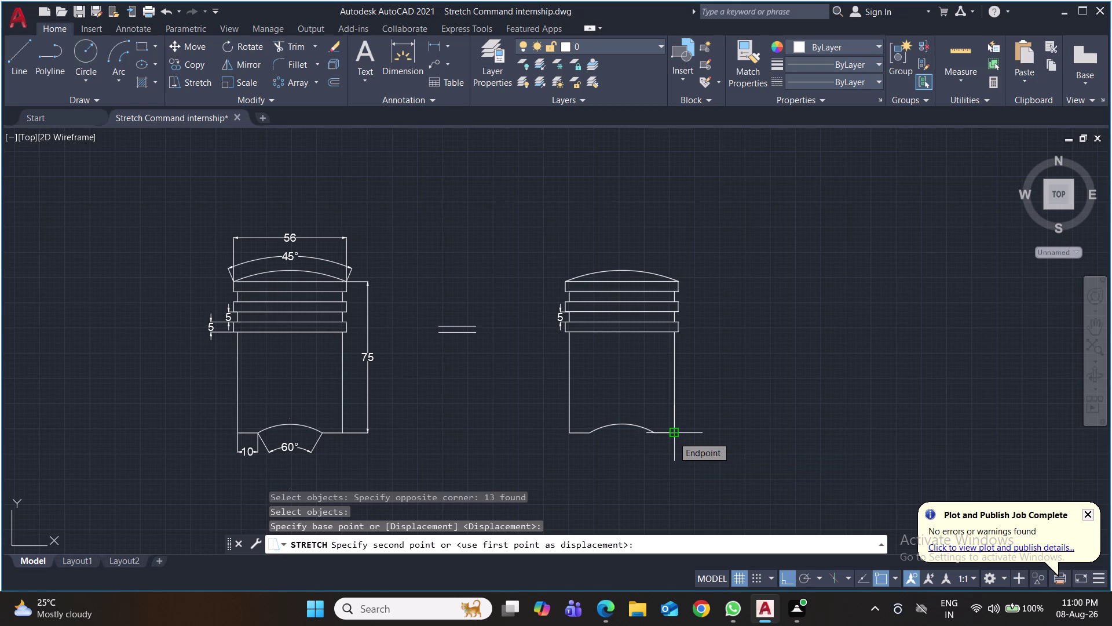
text(30)
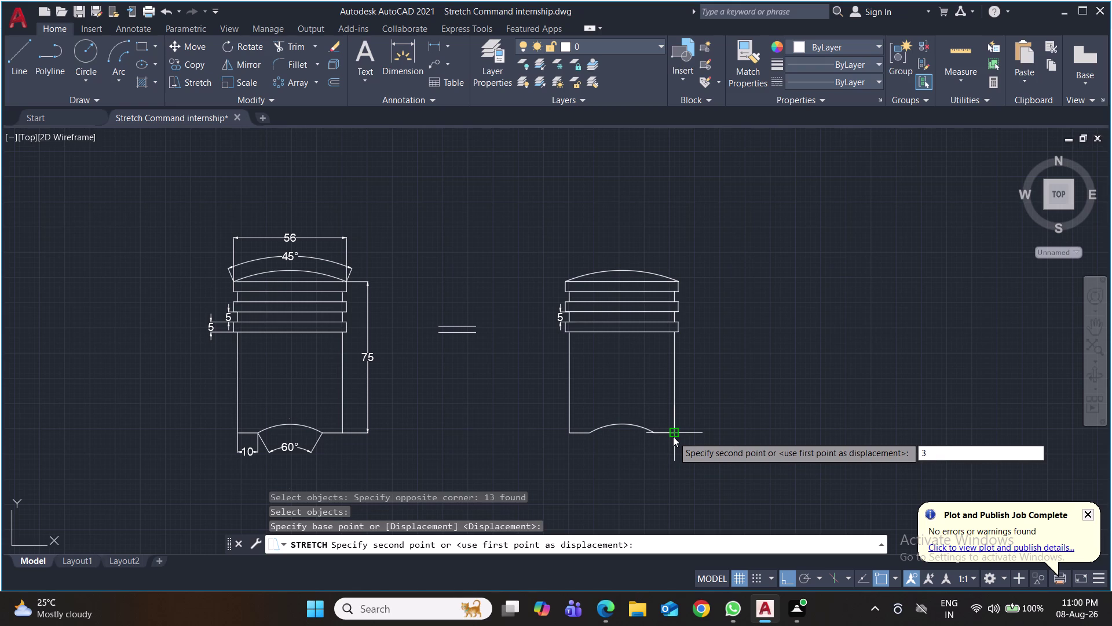
key(Return)
click(673, 437)
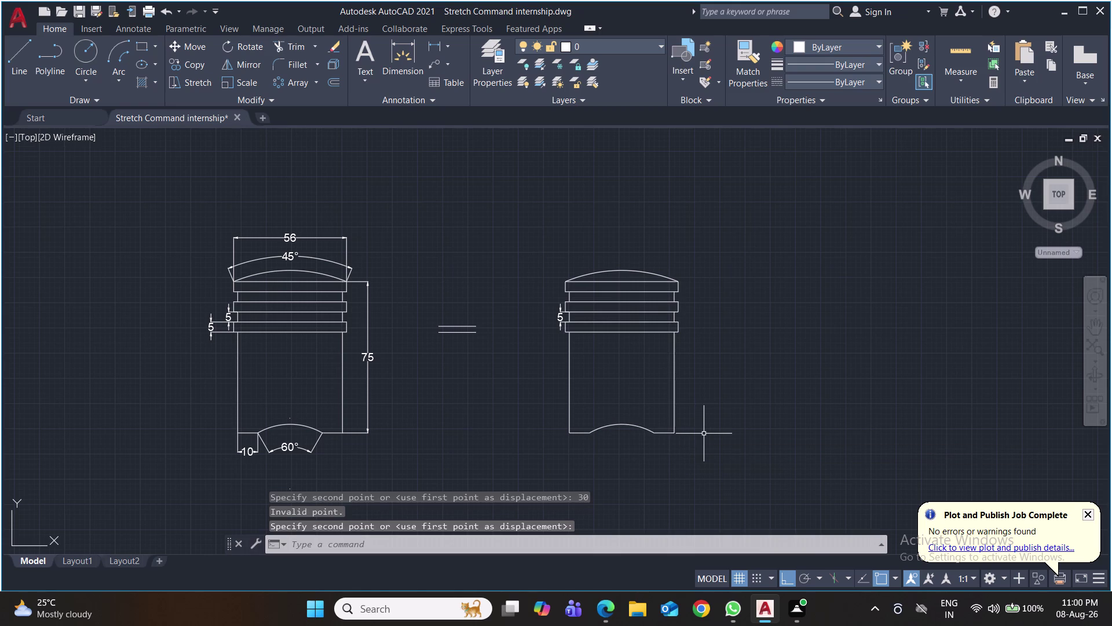
key(s)
key(Return)
Re-select the copy's right edge and stretch it 30 units to the right.
click(684, 251)
click(641, 452)
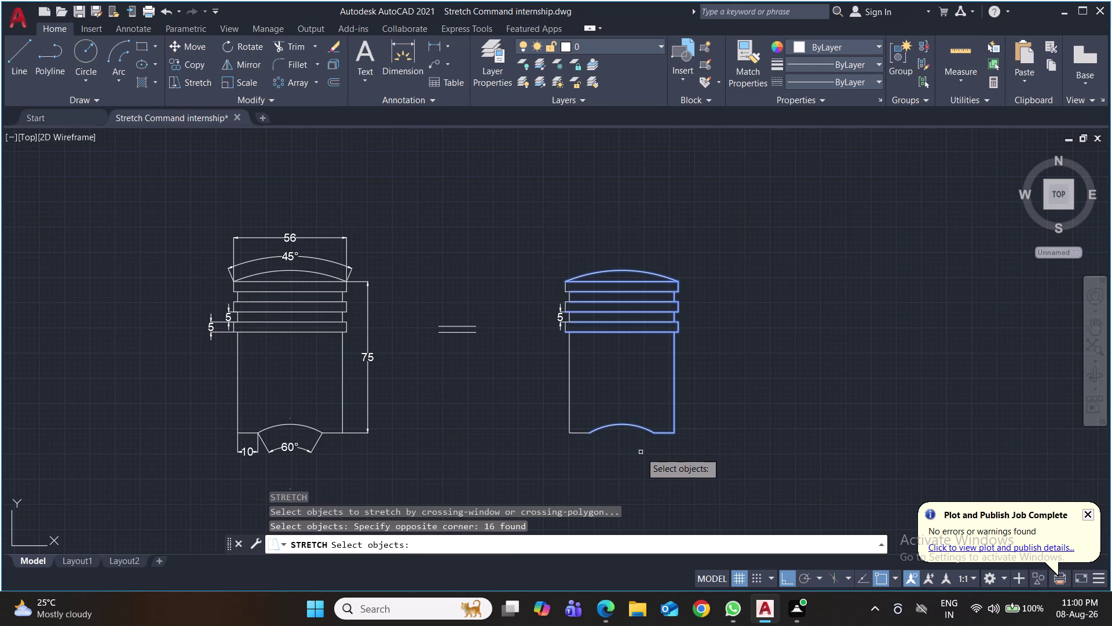
key(Return)
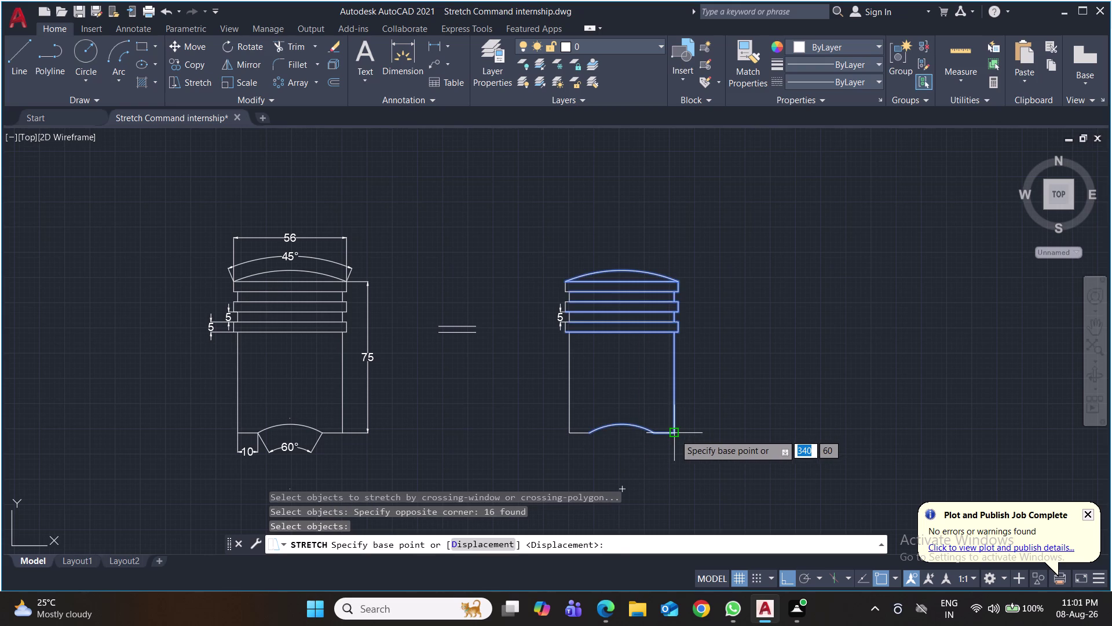
click(675, 434)
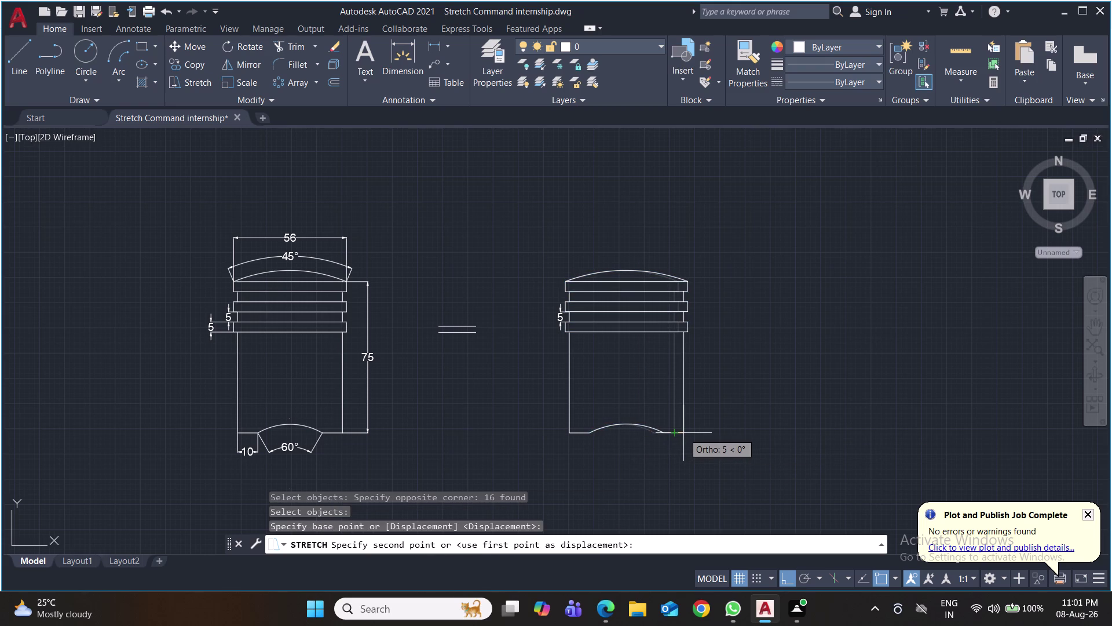
text(30)
key(Return)
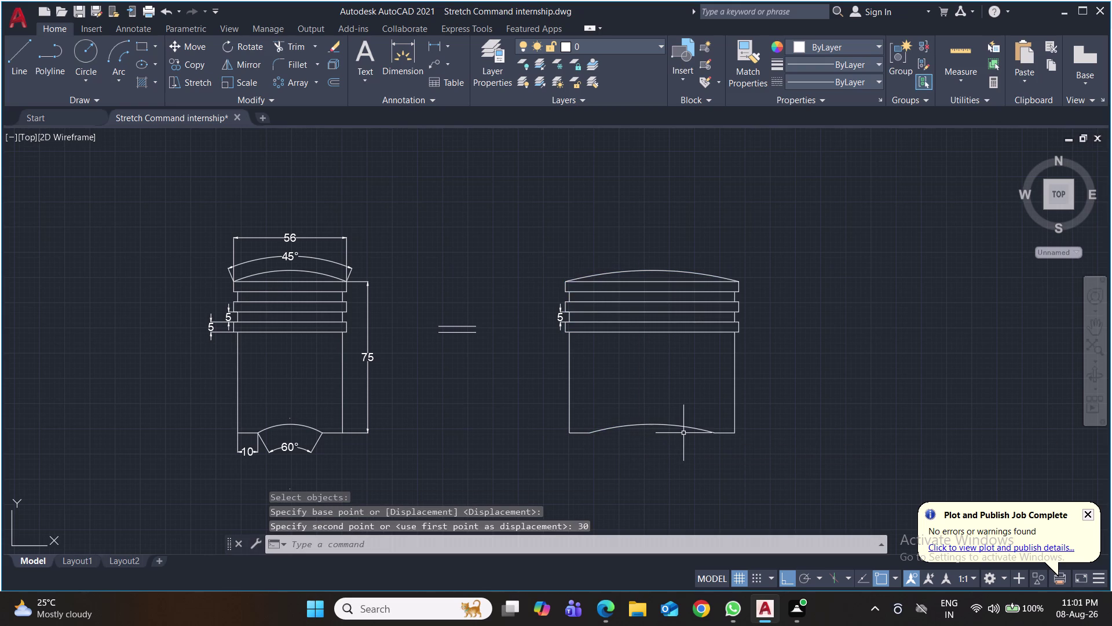
scroll(up, 3)
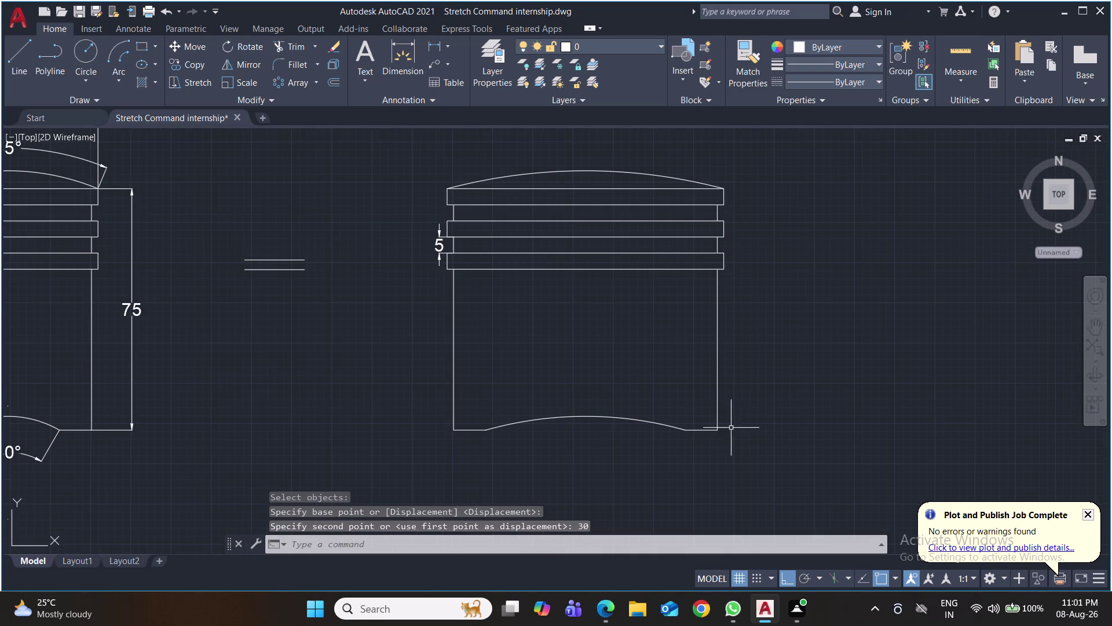
middle_drag(575, 394, 585, 421)
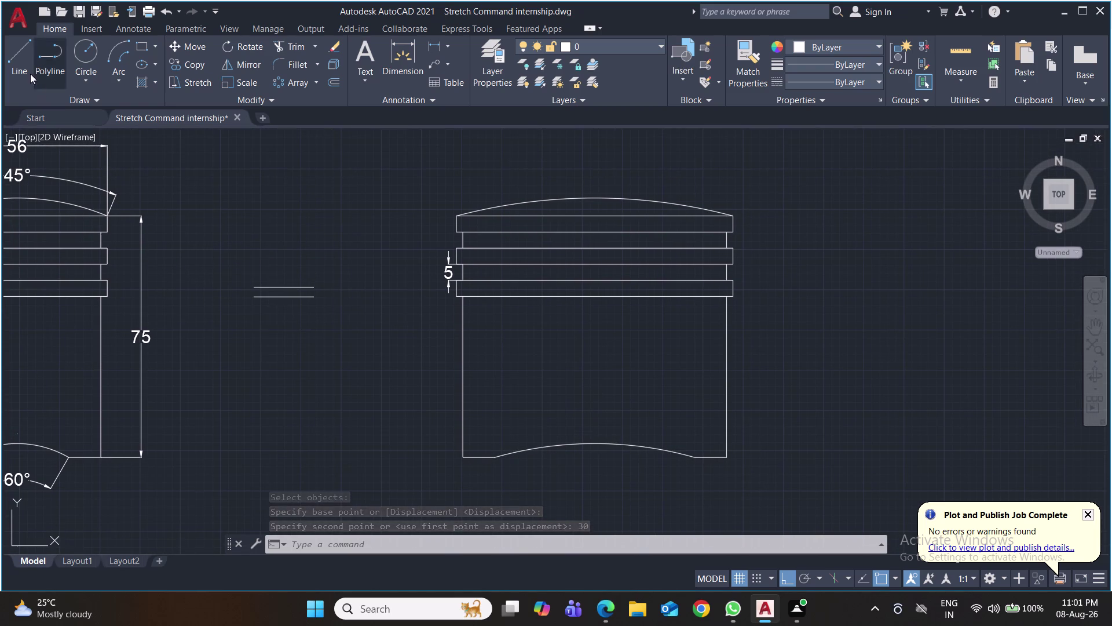
click(434, 46)
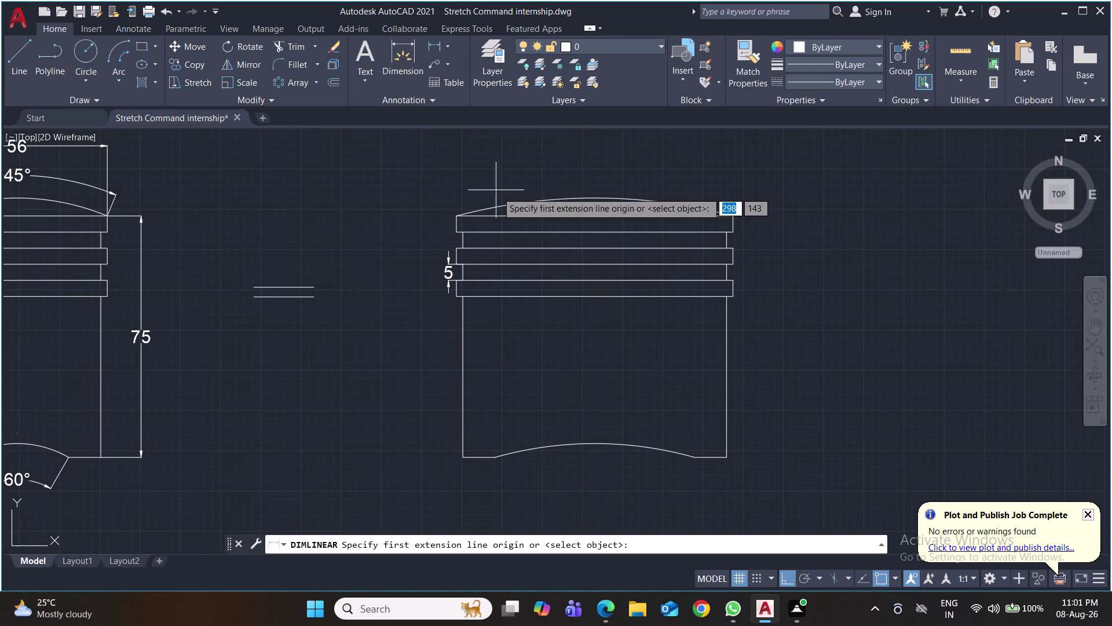
Dimension the copy's 86 crown width and the second 5 ring spacing.
click(458, 218)
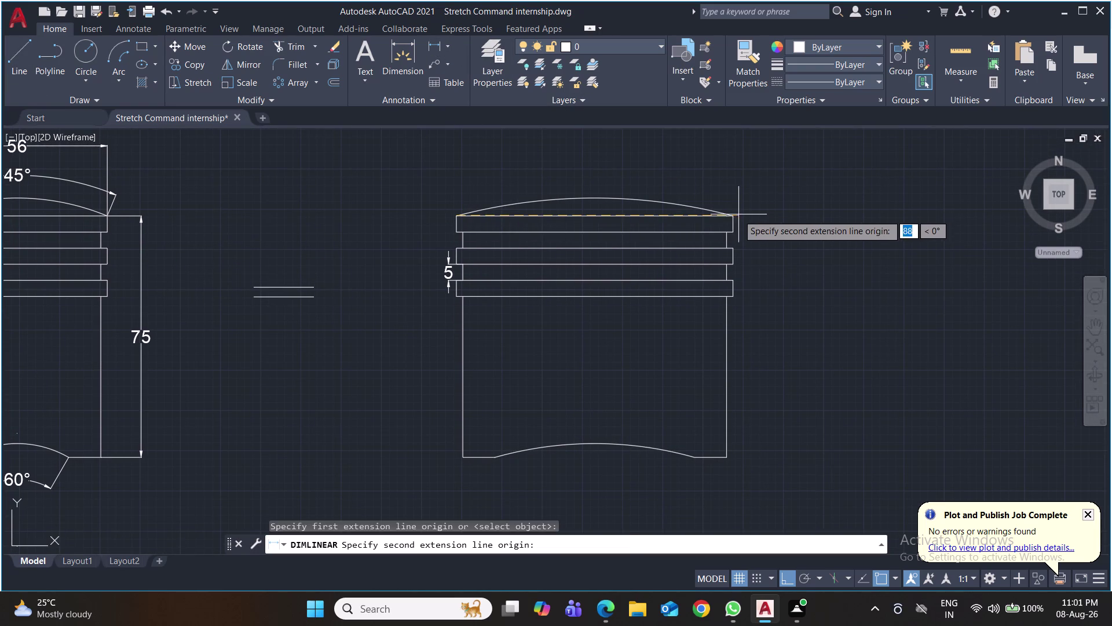
click(733, 216)
click(726, 168)
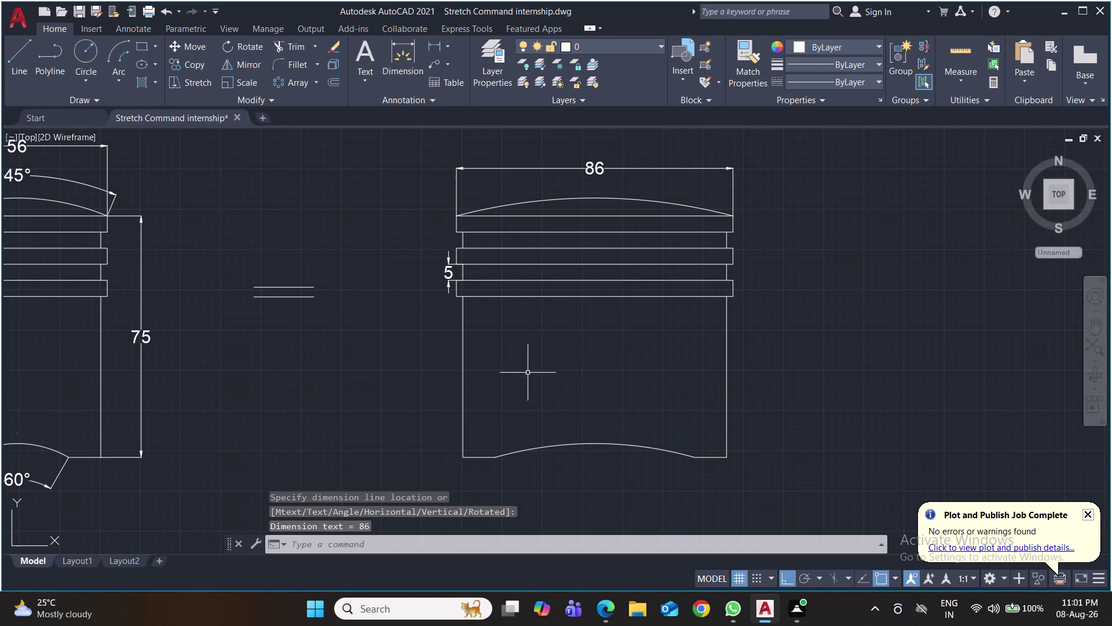
key(space)
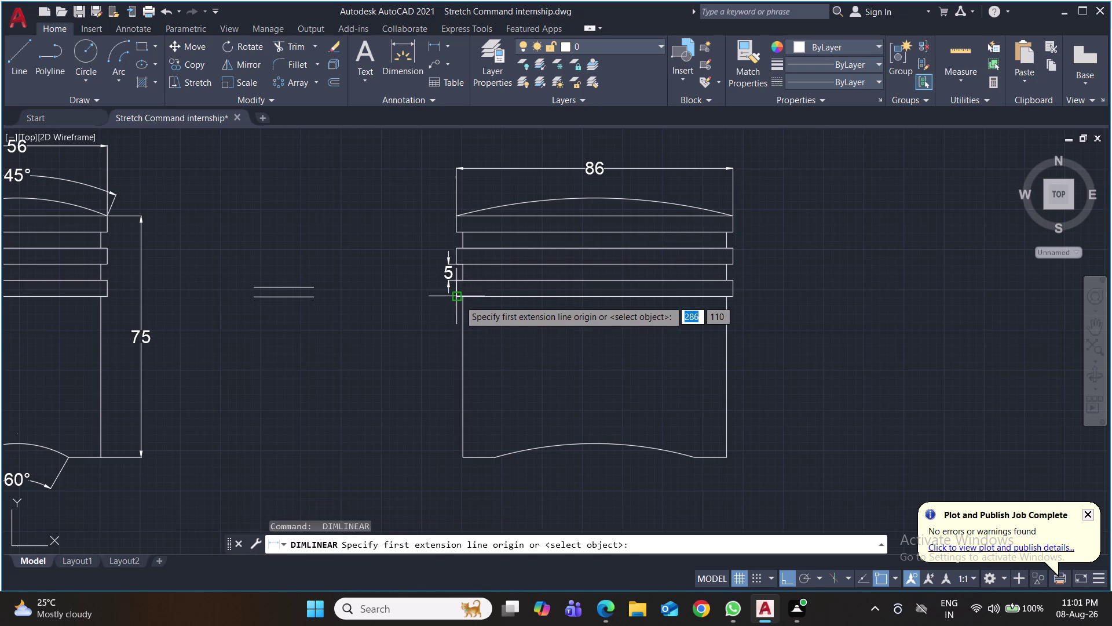
click(454, 298)
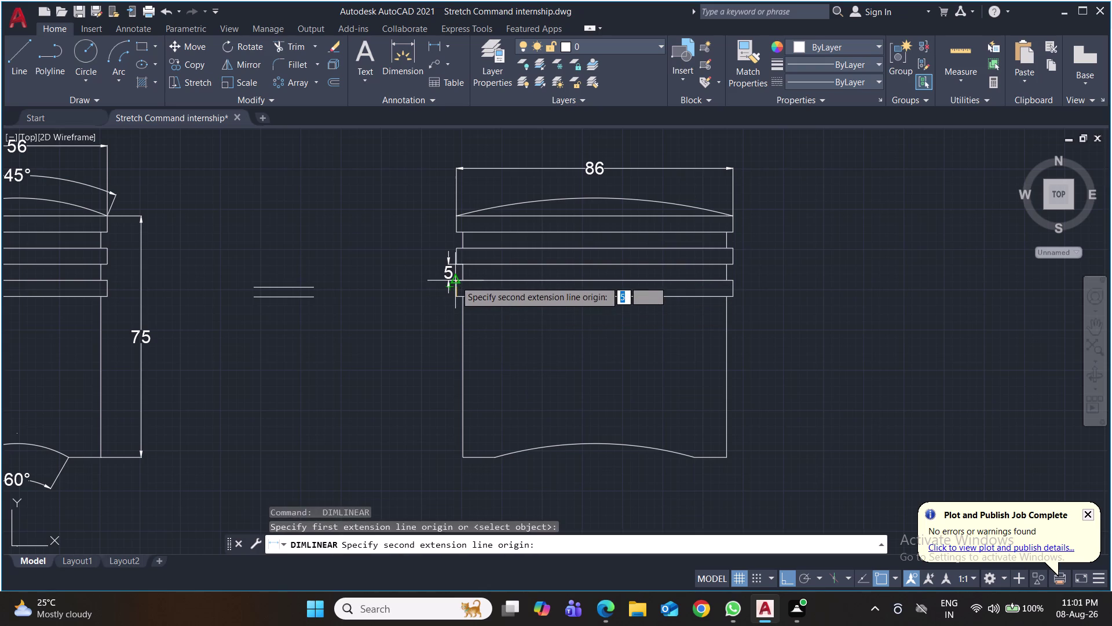
click(457, 282)
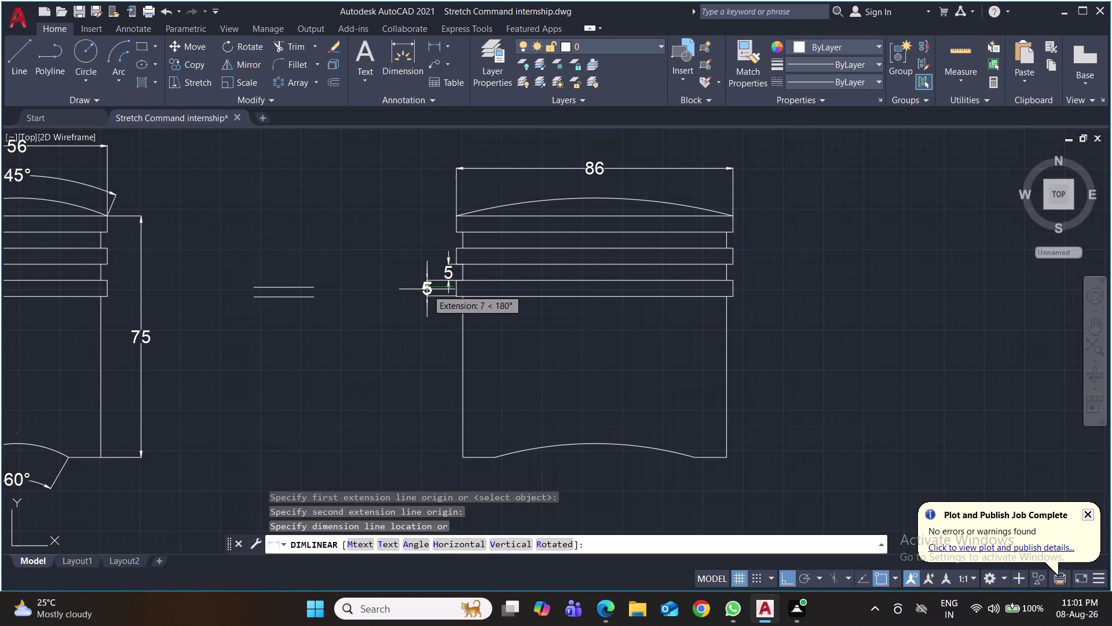
click(425, 289)
scroll(down, 3)
middle_drag(657, 472, 642, 415)
Add the 10 base offset and 75 height dimensions to the copy and save.
key(space)
click(549, 405)
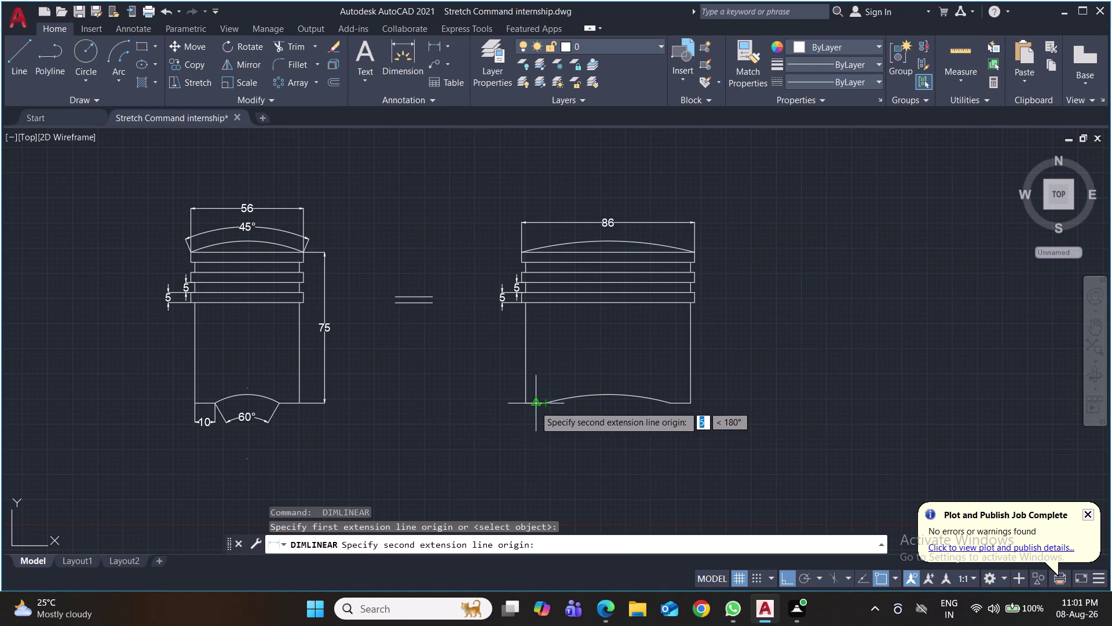
click(524, 405)
click(527, 427)
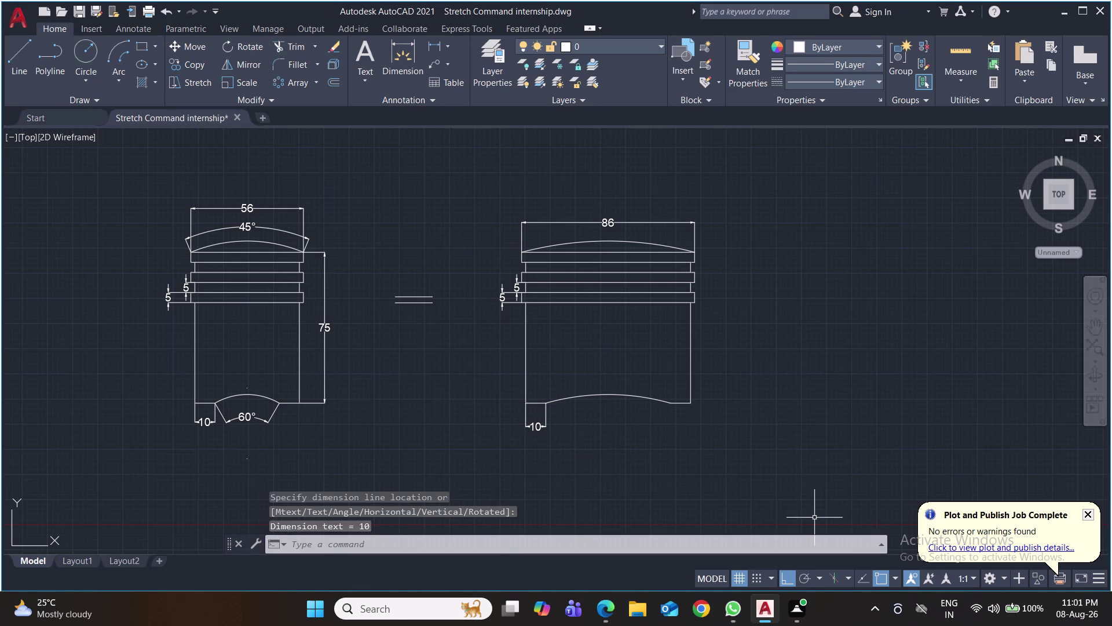
key(space)
click(688, 400)
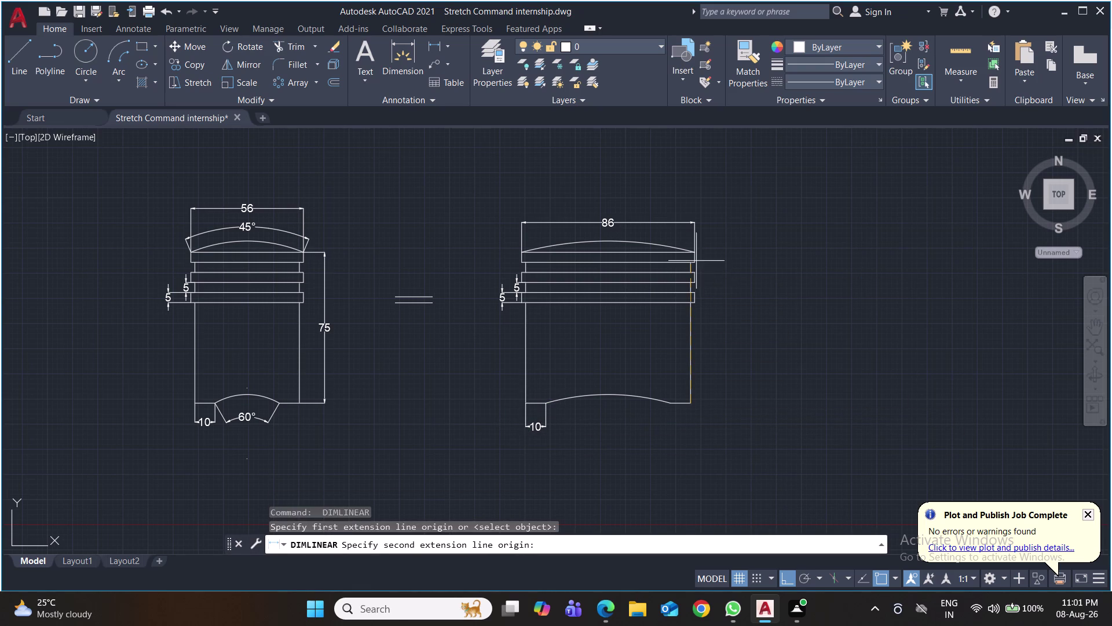
click(694, 253)
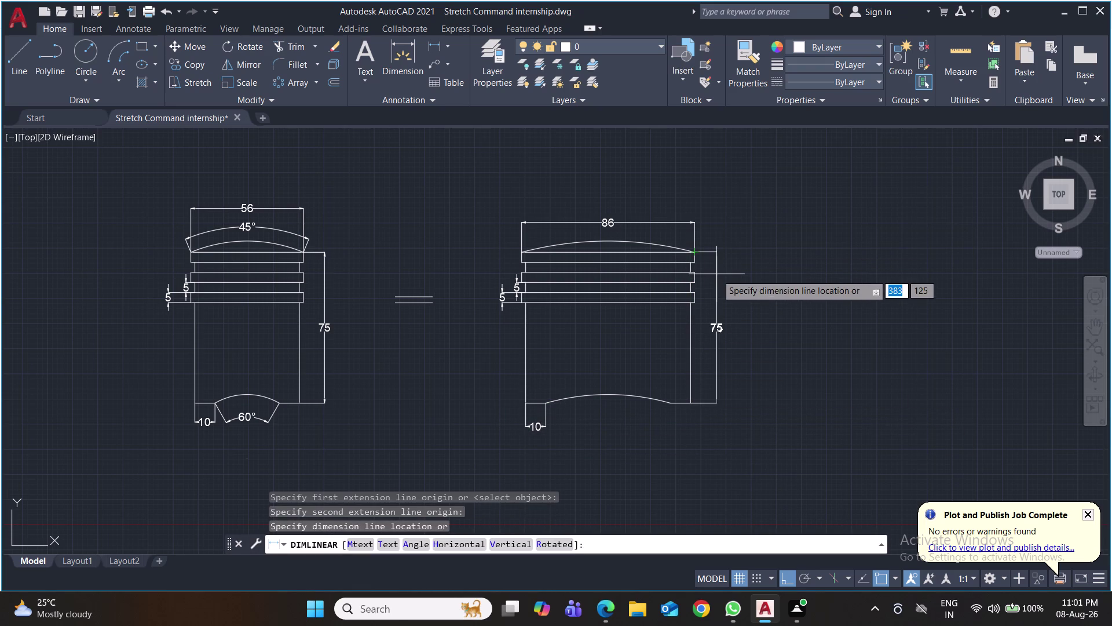
click(717, 274)
key(ctrl+s)
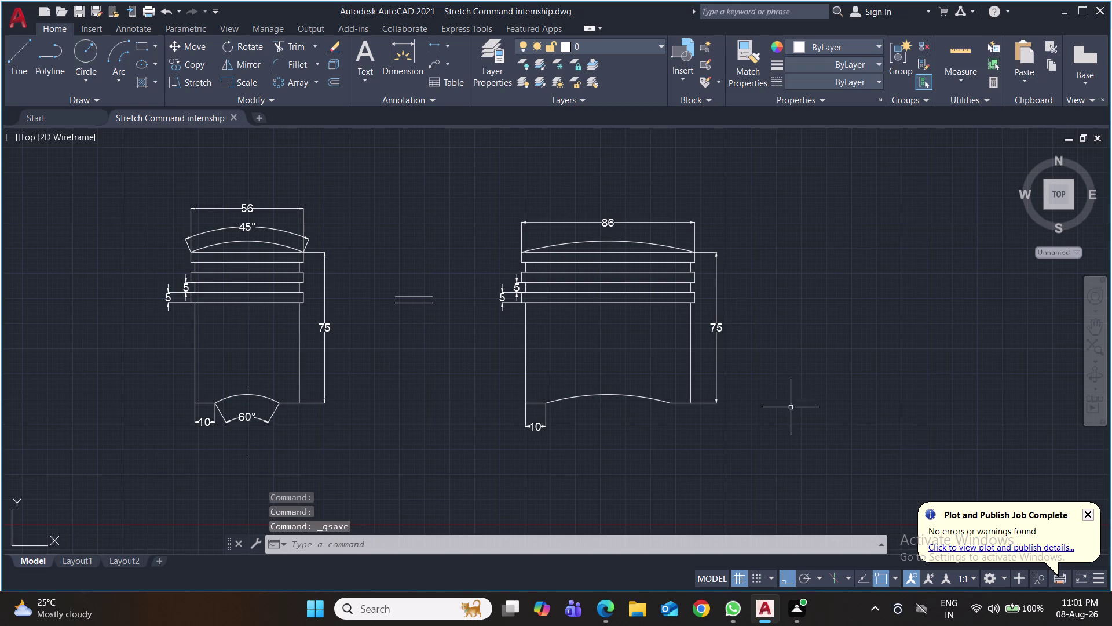
Move both piston drawings up beneath the link pair.
scroll(down, 3)
scroll(down, 3)
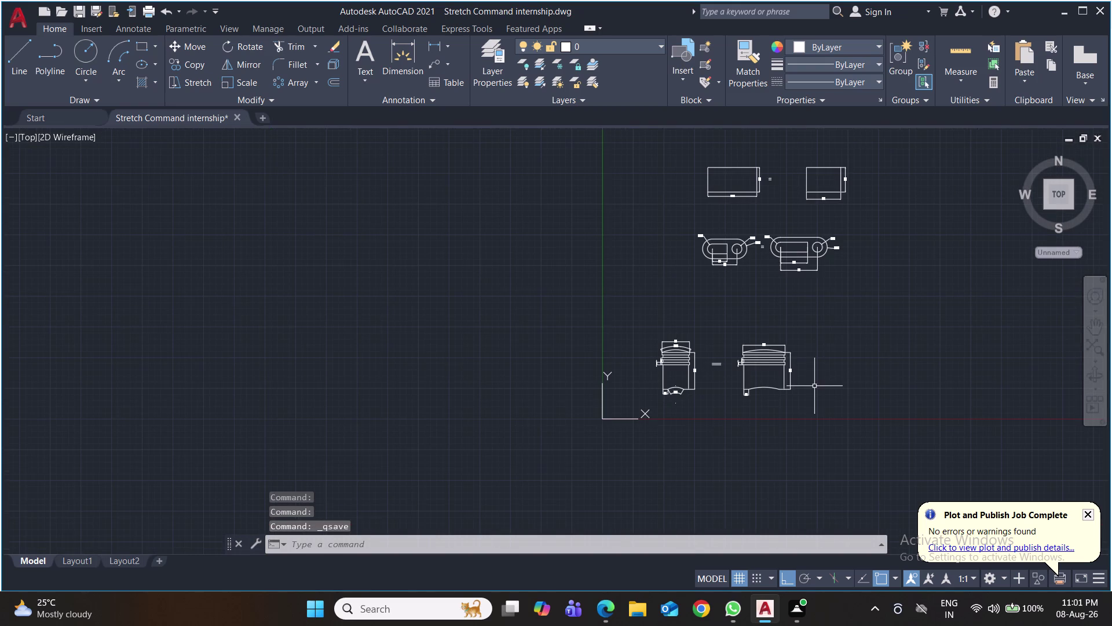
click(813, 328)
click(657, 402)
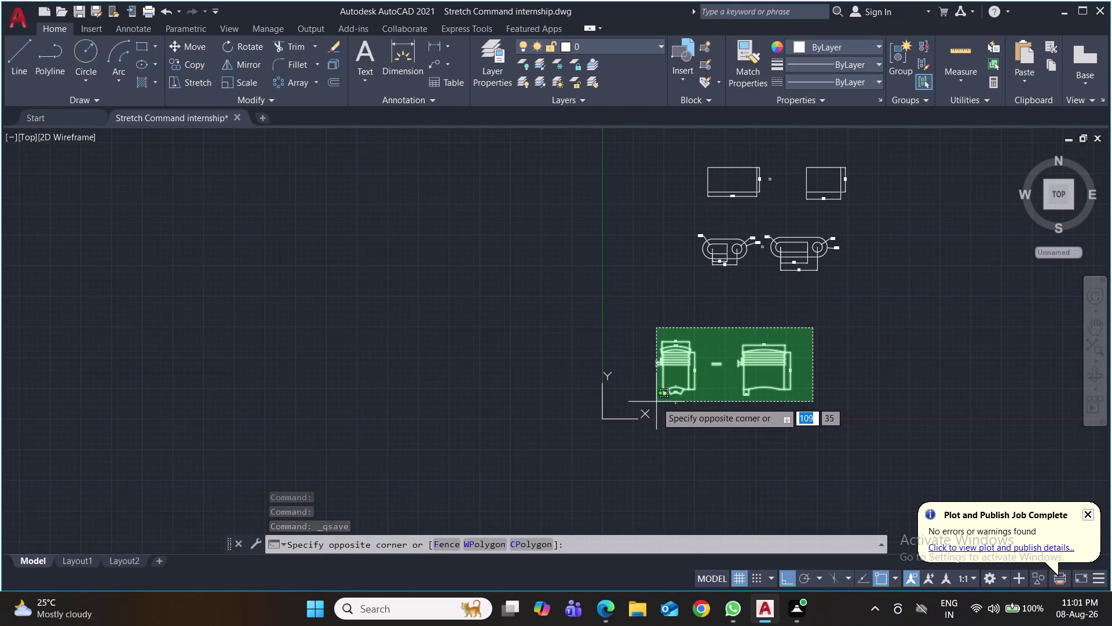
key(m)
key(Return)
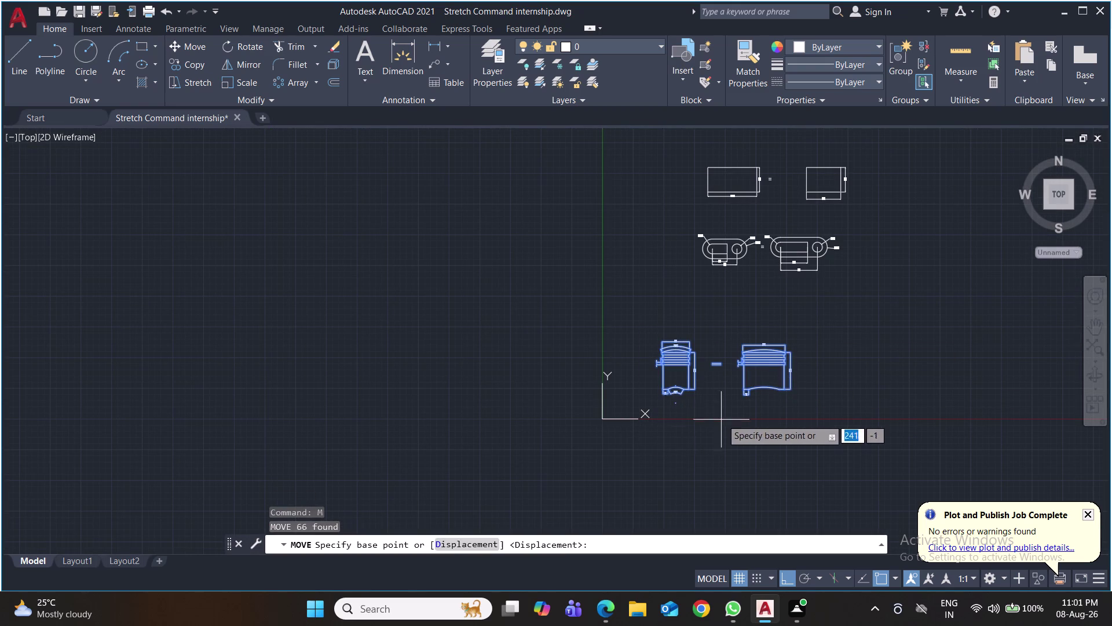
click(728, 404)
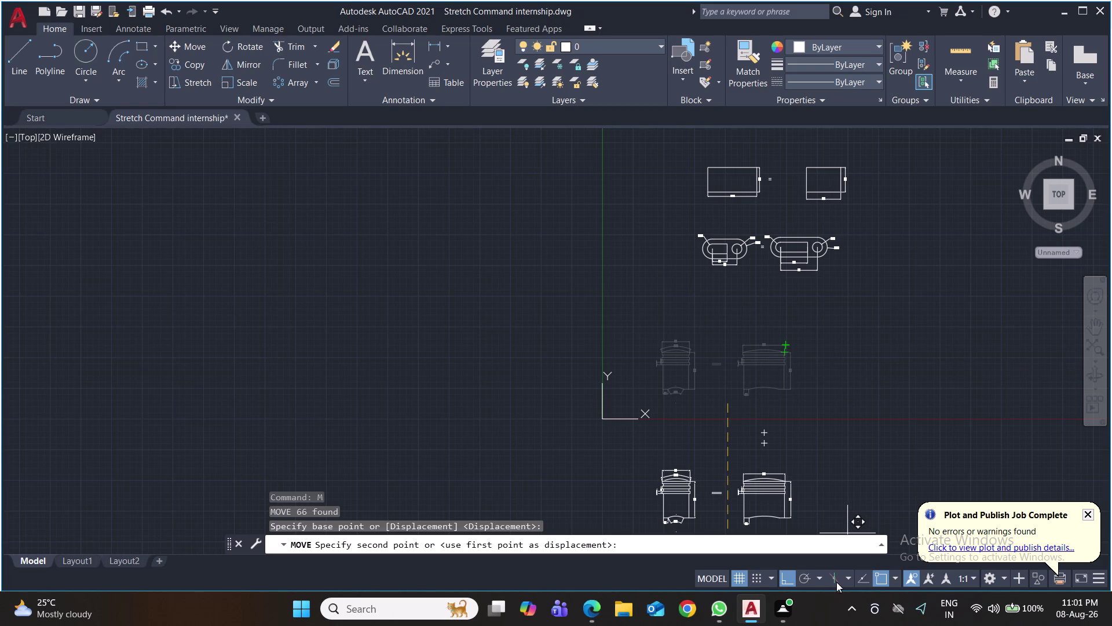
click(804, 576)
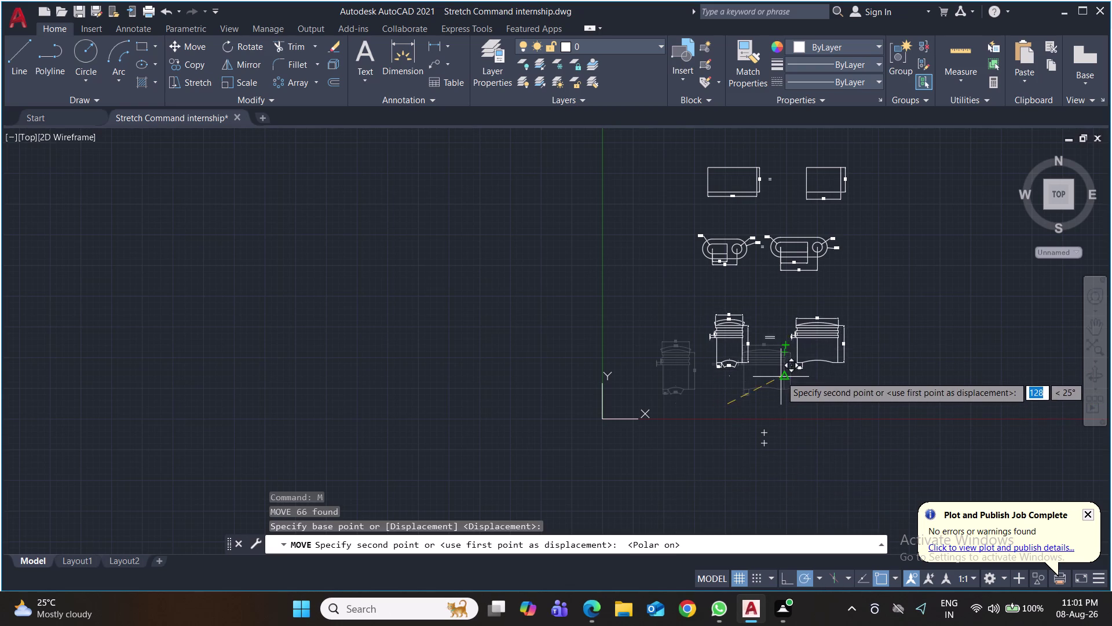
click(772, 359)
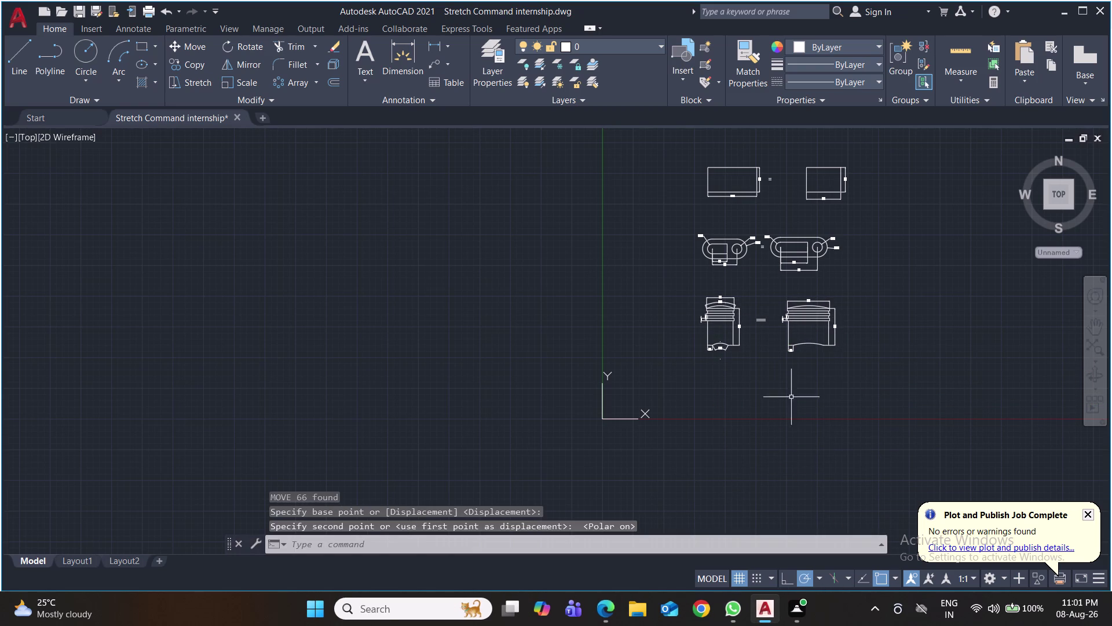
Zoom to show all drawing pairs and save the drawing.
middle_drag(915, 374, 741, 446)
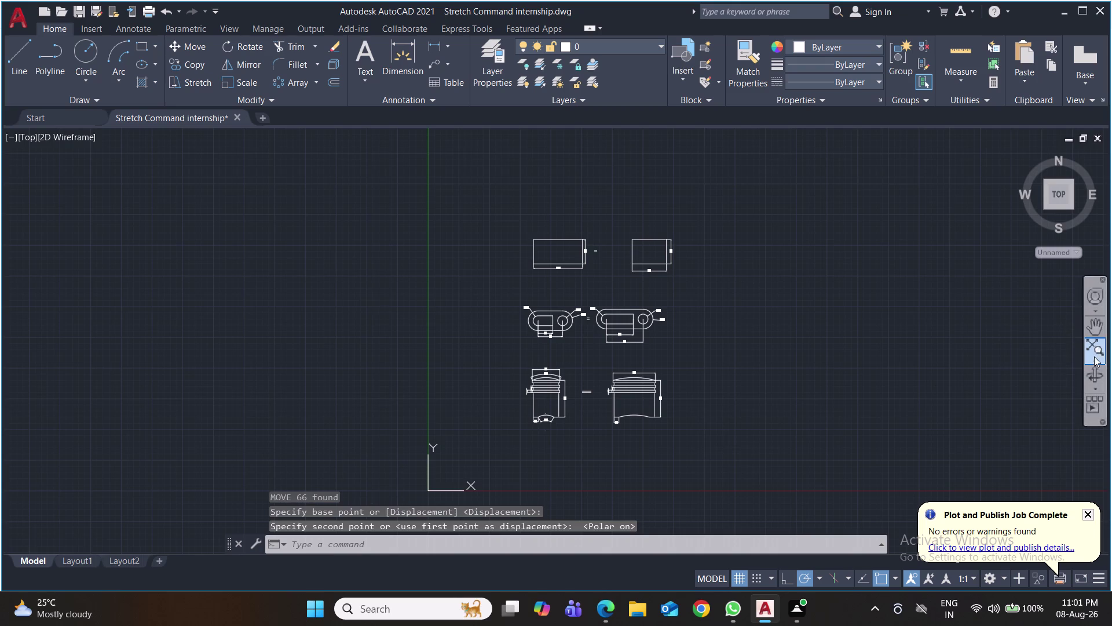
click(1096, 354)
key(ctrl+s)
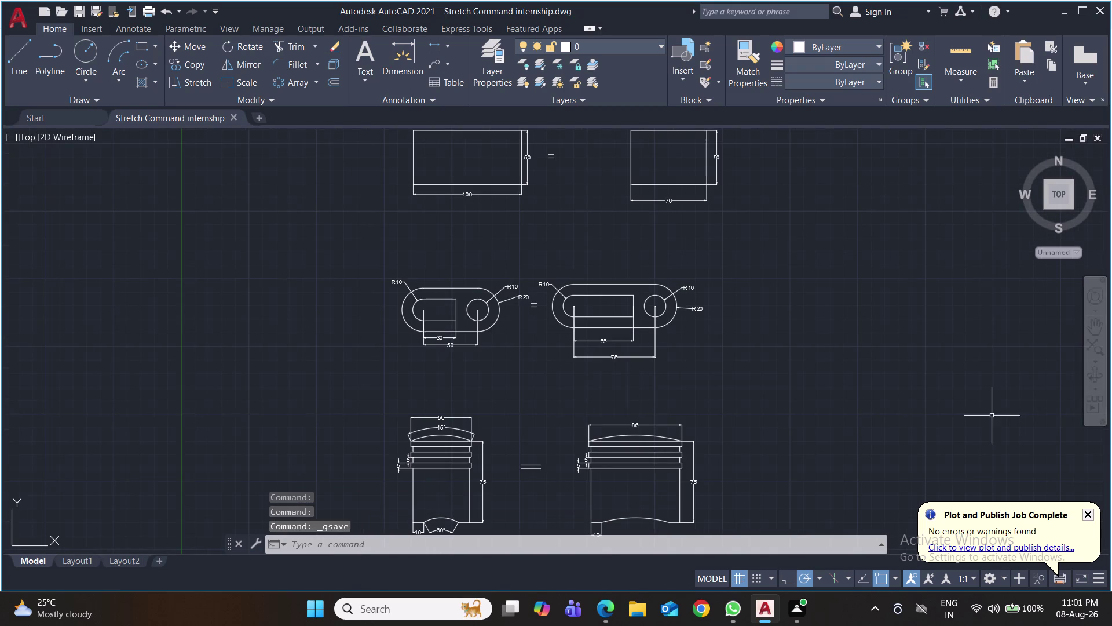
key(ctrl+p)
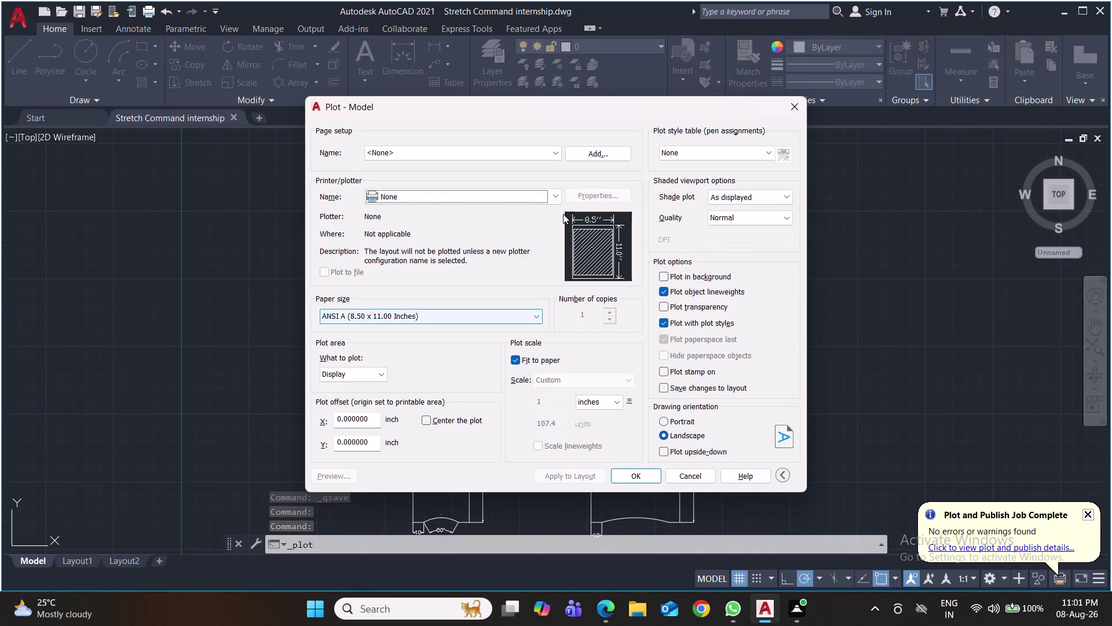
Choose DWG To PDF, ISO full bleed A4 paper, Portrait, and What to plot: Window.
click(552, 199)
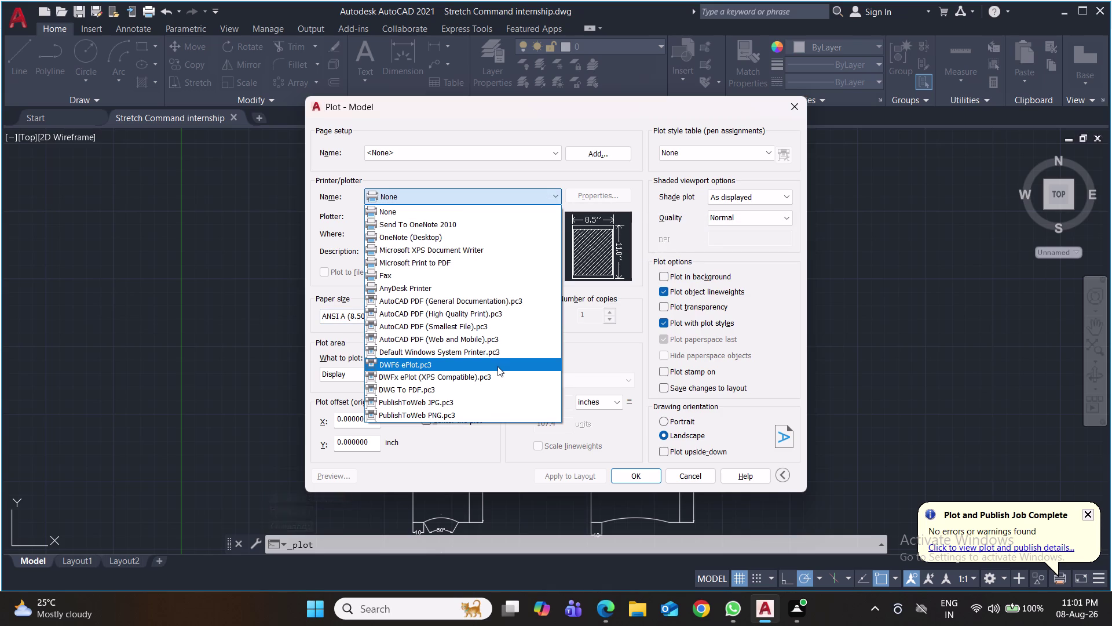
click(497, 390)
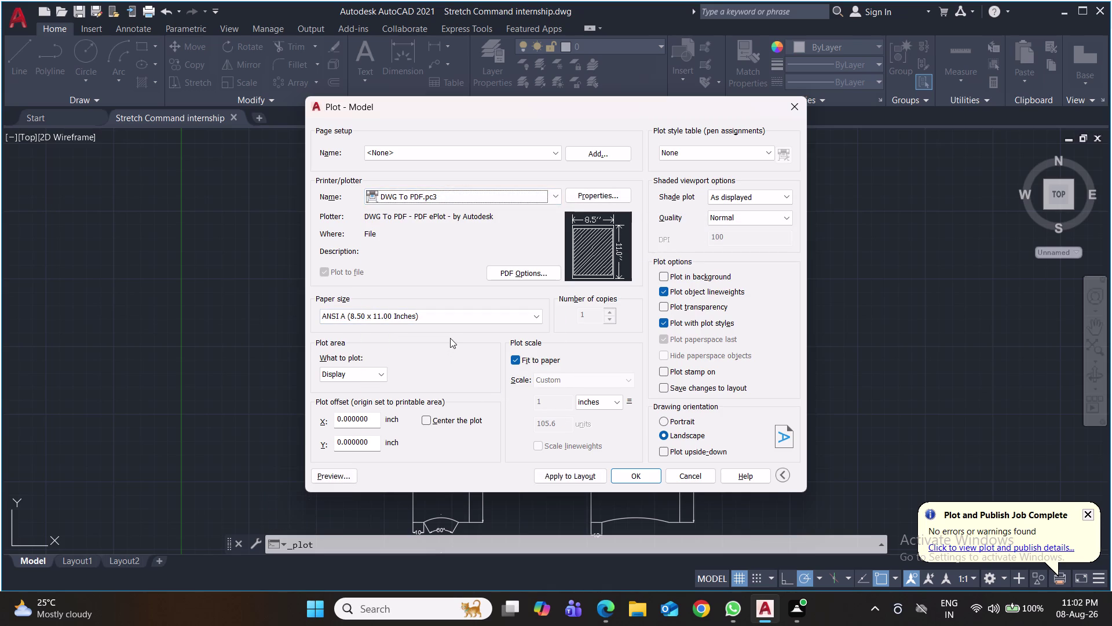
click(457, 320)
scroll(up, 3)
scroll(up, 3)
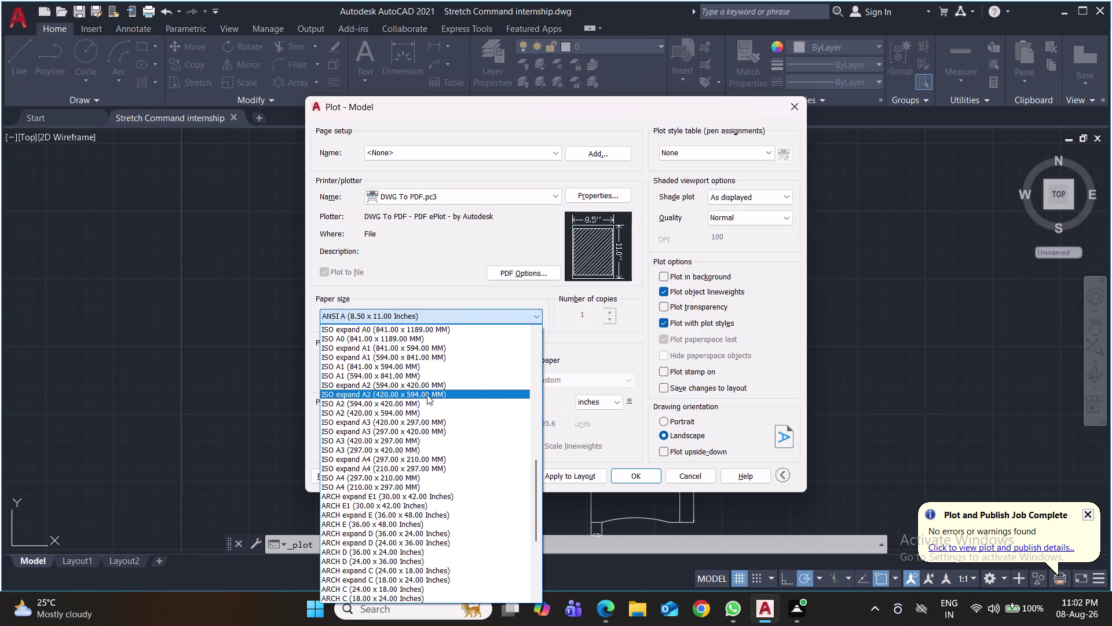
scroll(up, 3)
scroll(up, 3)
scroll(up, 3)
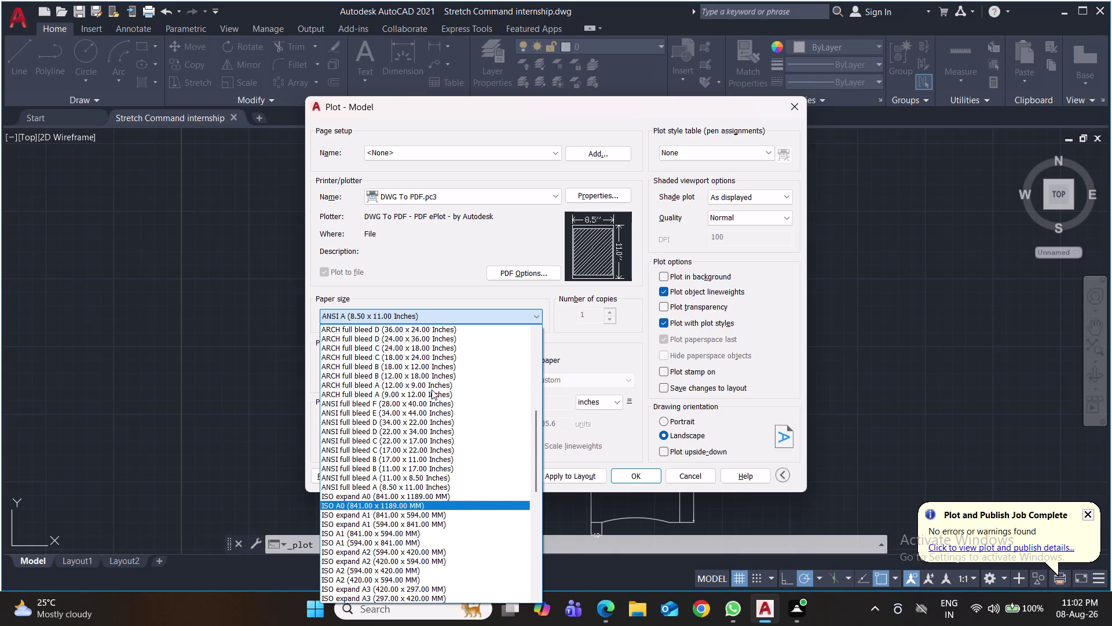
scroll(up, 3)
scroll(up, 3)
scroll(up, 3)
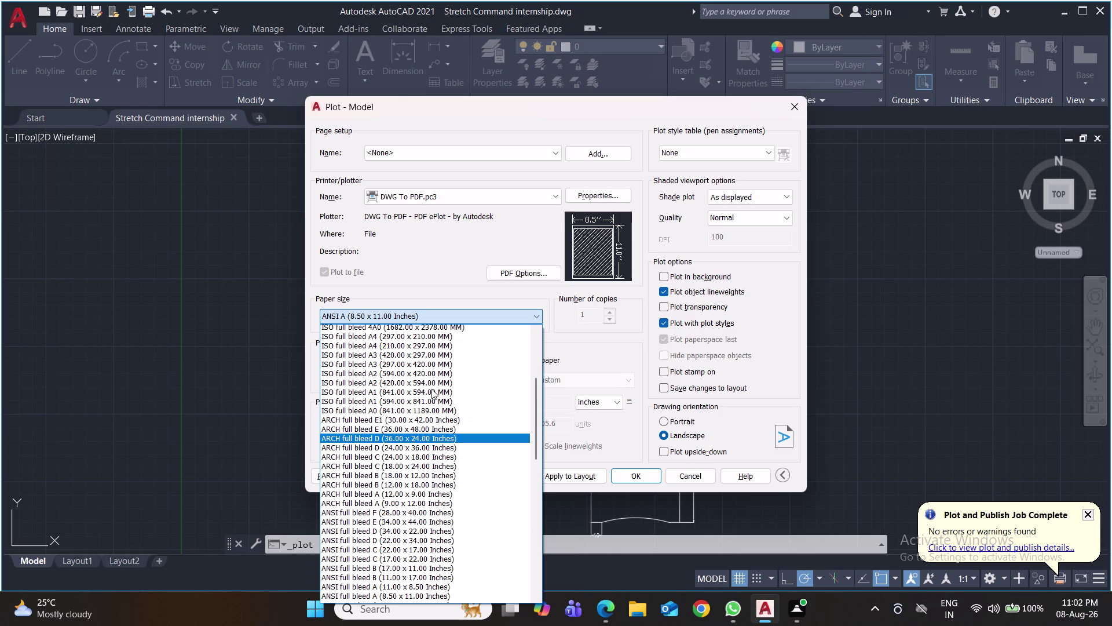
click(414, 348)
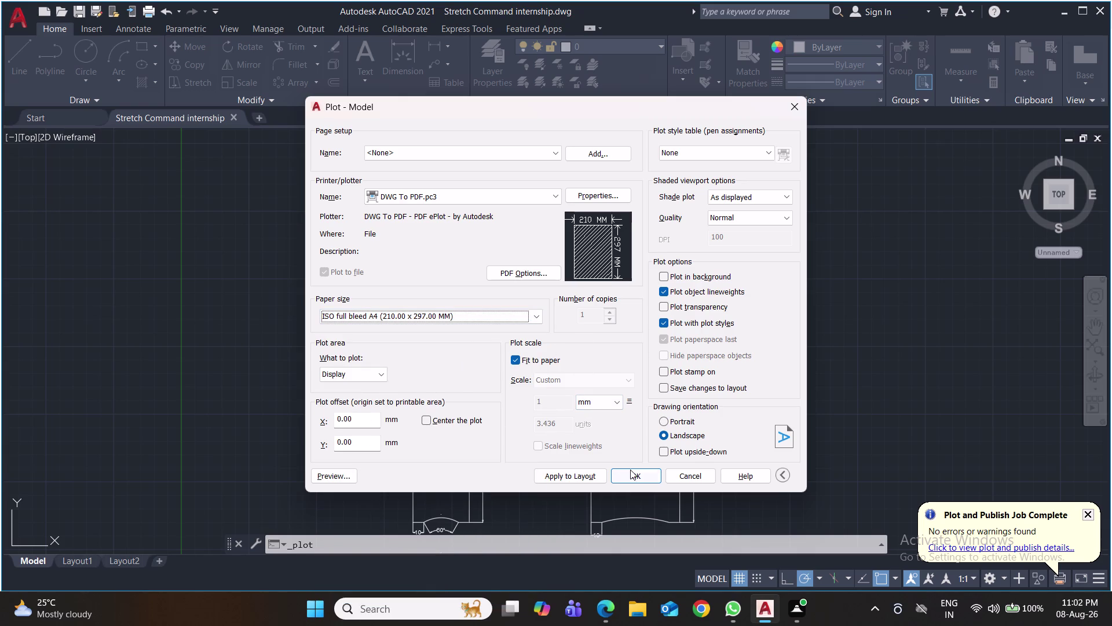
click(665, 422)
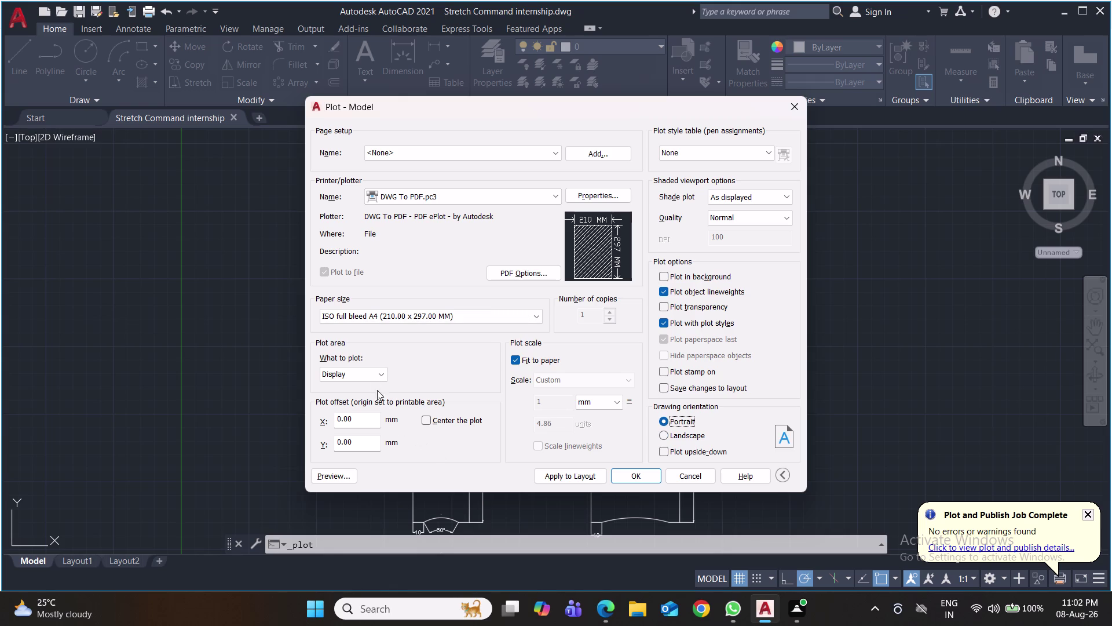
click(371, 376)
click(367, 415)
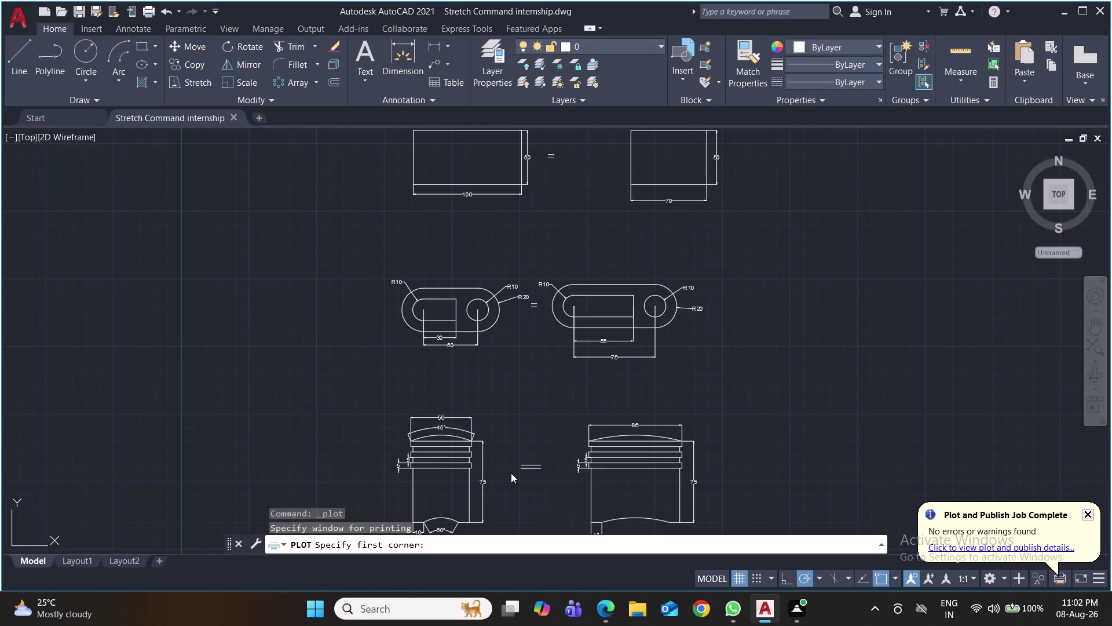
Window all three piston drawing pairs as the plot area and save the PDF.
scroll(down, 3)
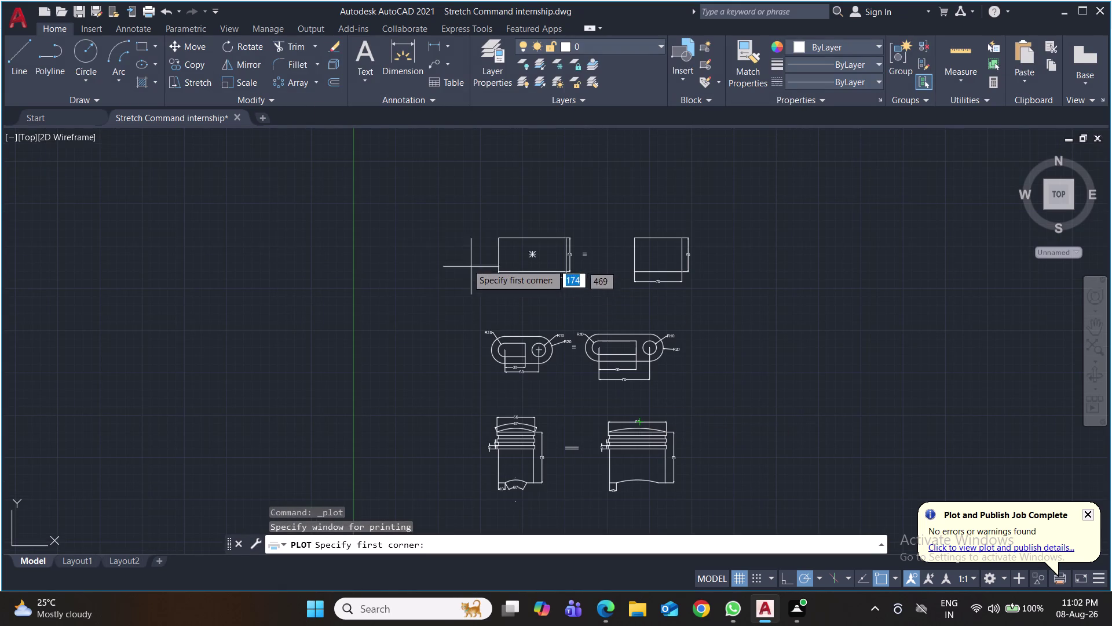
click(459, 217)
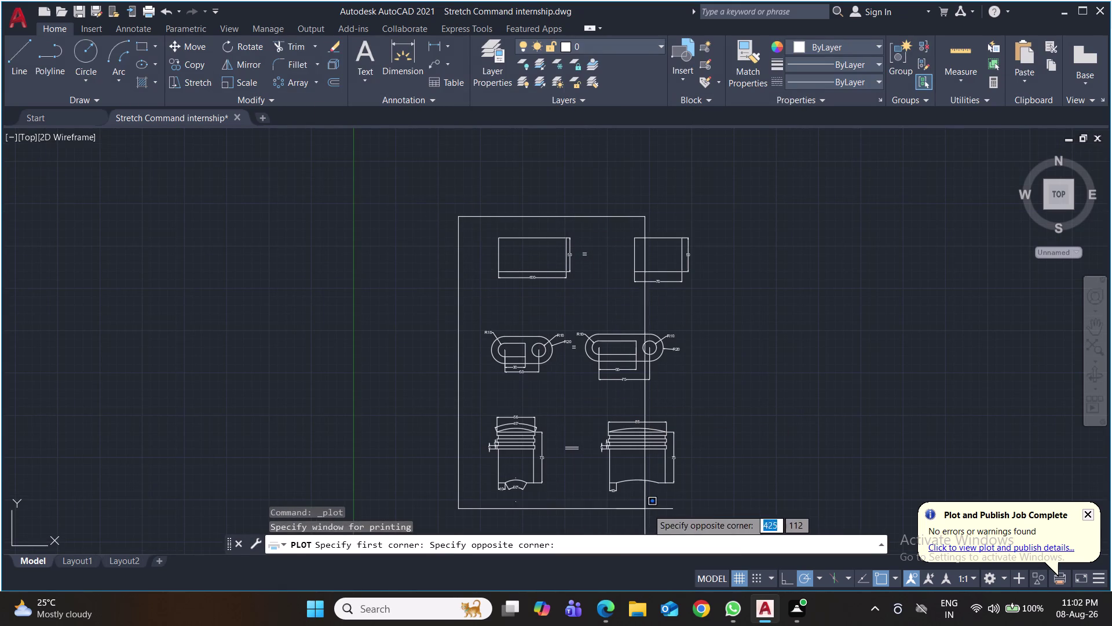
click(718, 502)
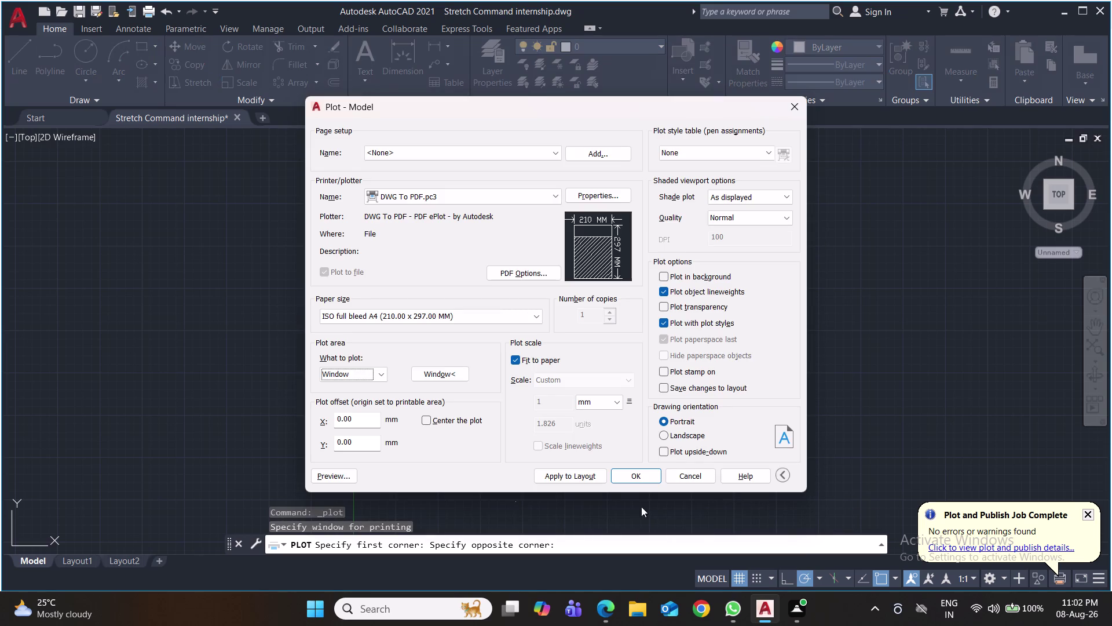
click(625, 477)
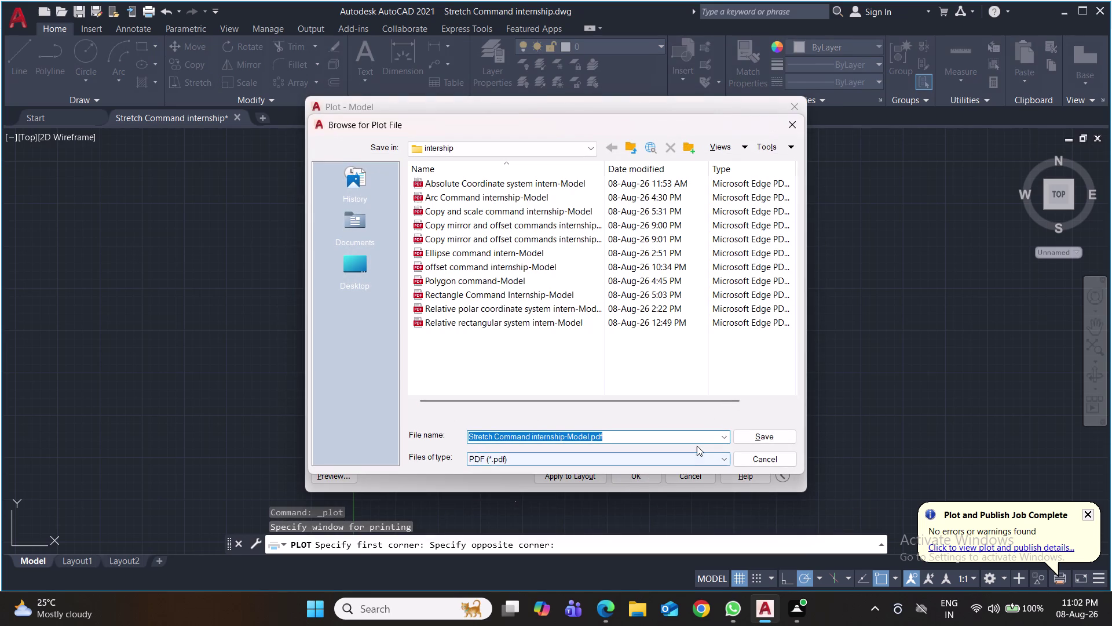
click(749, 432)
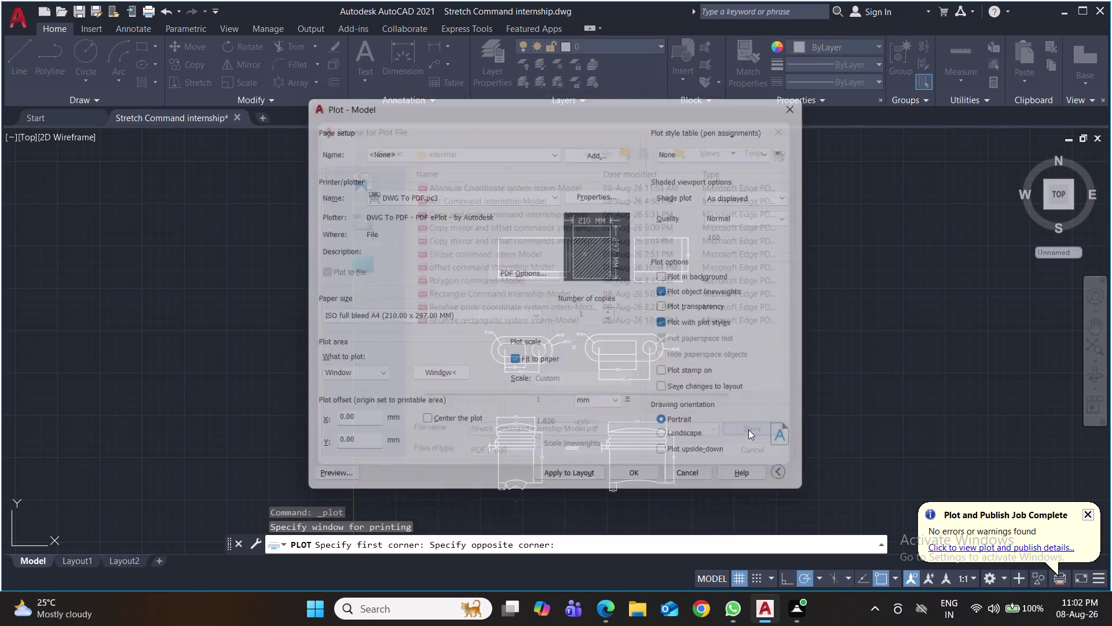